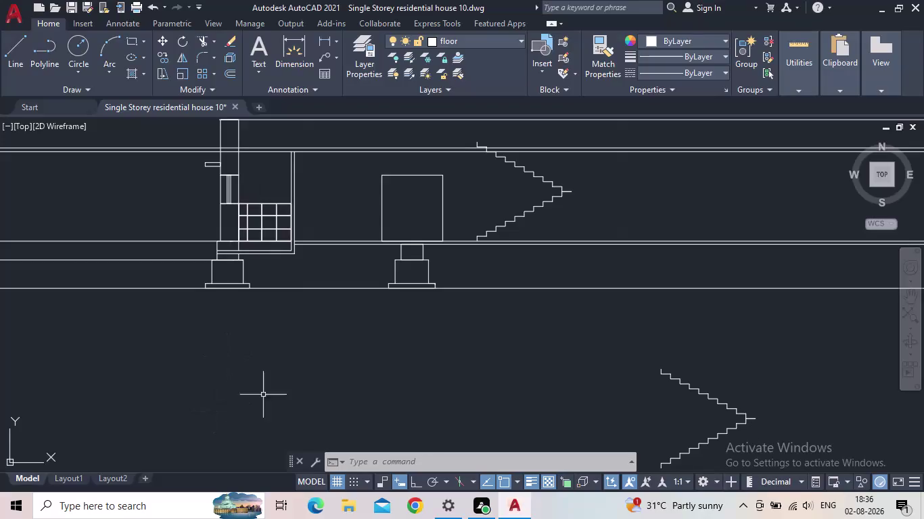
Zoom in on the middle footing, select its column sides, then clear the selection.
middle_drag(301, 376, 301, 434)
scroll(up, 3)
middle_drag(196, 241, 209, 270)
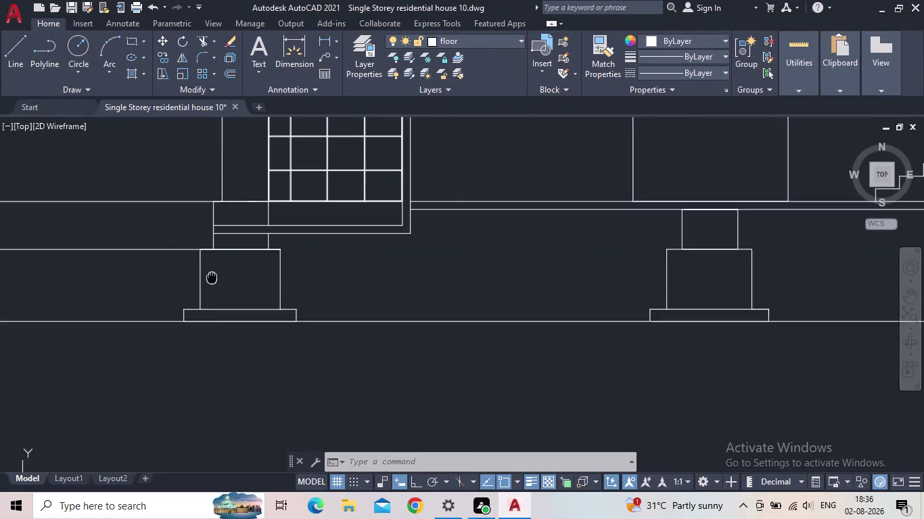
middle_drag(209, 270, 218, 294)
scroll(up, 3)
scroll(down, 3)
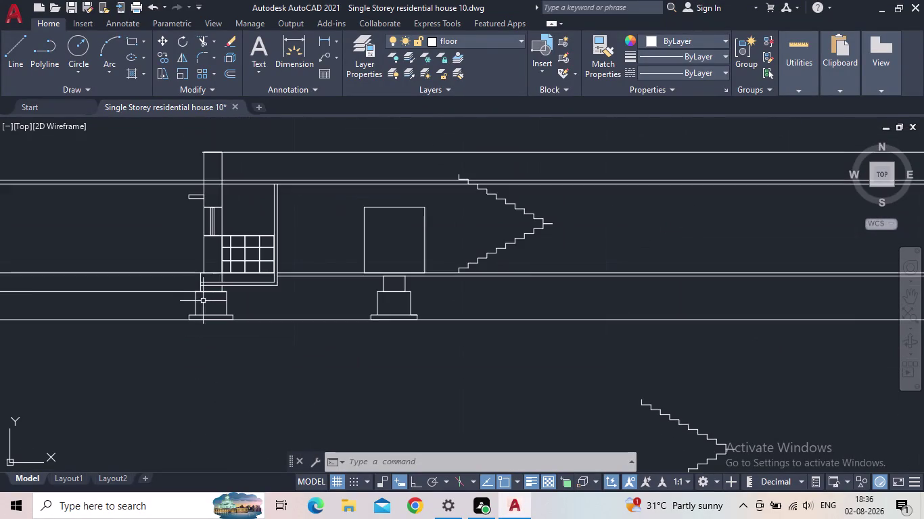
scroll(down, 3)
middle_drag(302, 332, 294, 347)
scroll(up, 3)
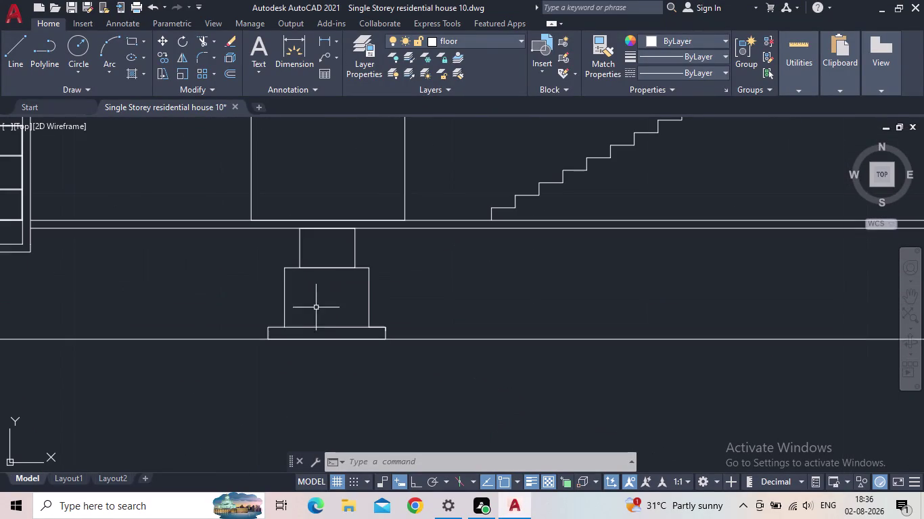
click(383, 300)
click(359, 300)
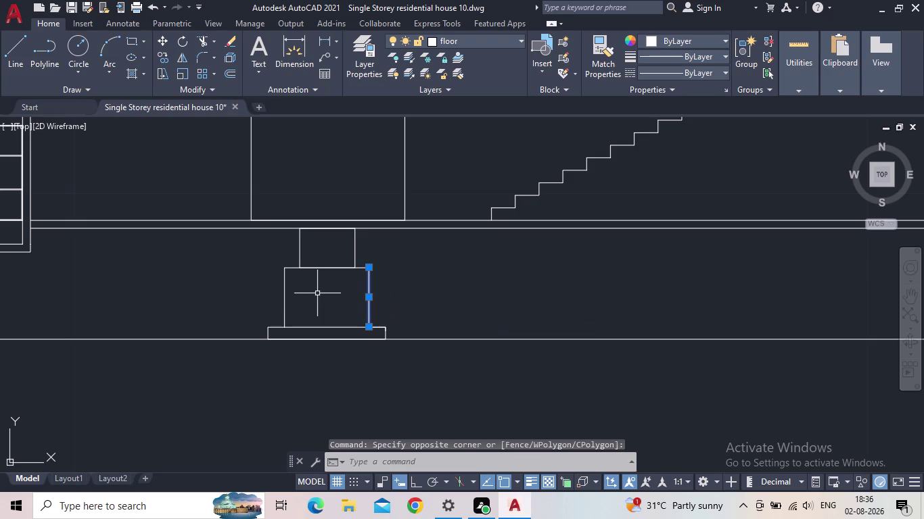
drag(293, 294, 286, 294)
click(263, 294)
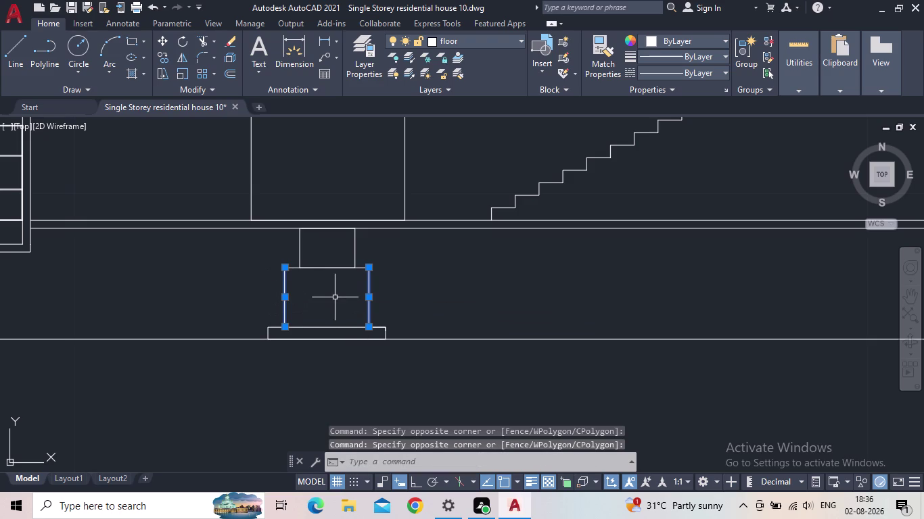
key(Escape)
Window-select the whole middle footing and start Scale (SC), then cancel without resizing.
scroll(up, 3)
click(387, 343)
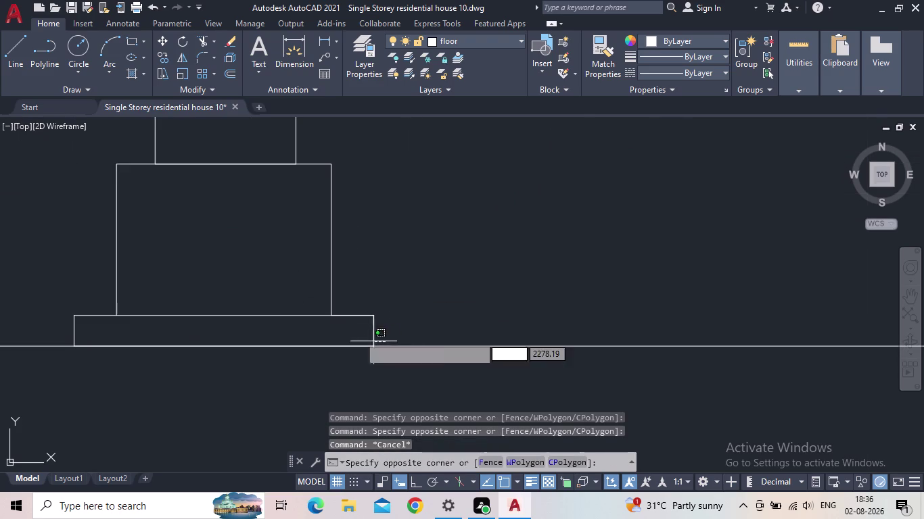
middle_drag(106, 202, 257, 286)
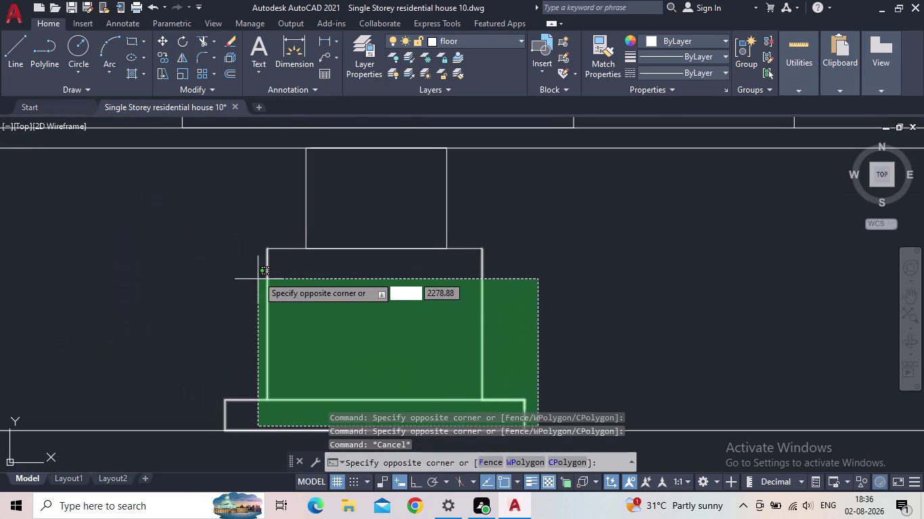
click(176, 192)
scroll(down, 3)
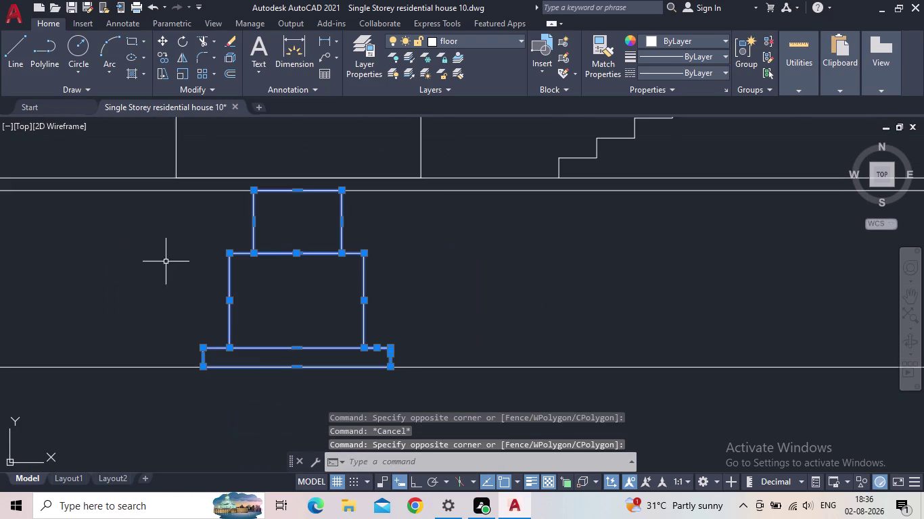
key(s)
key(c)
key(space)
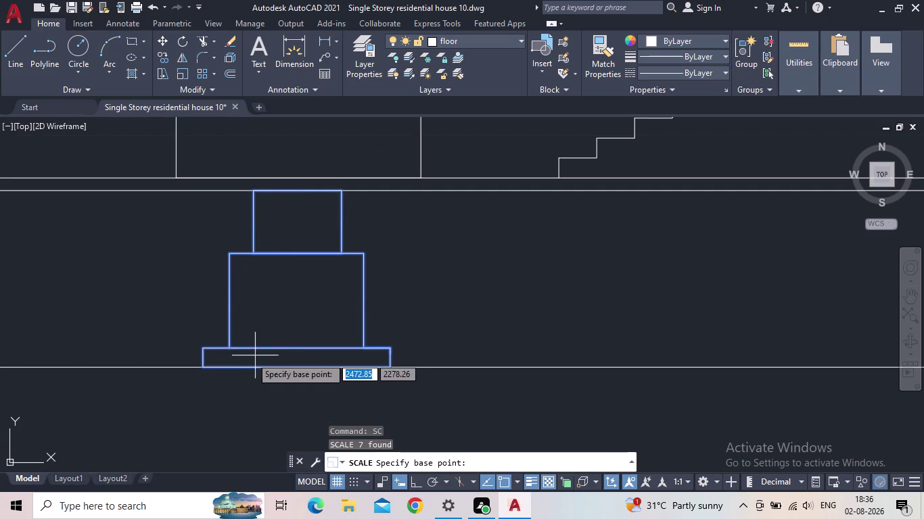
click(298, 368)
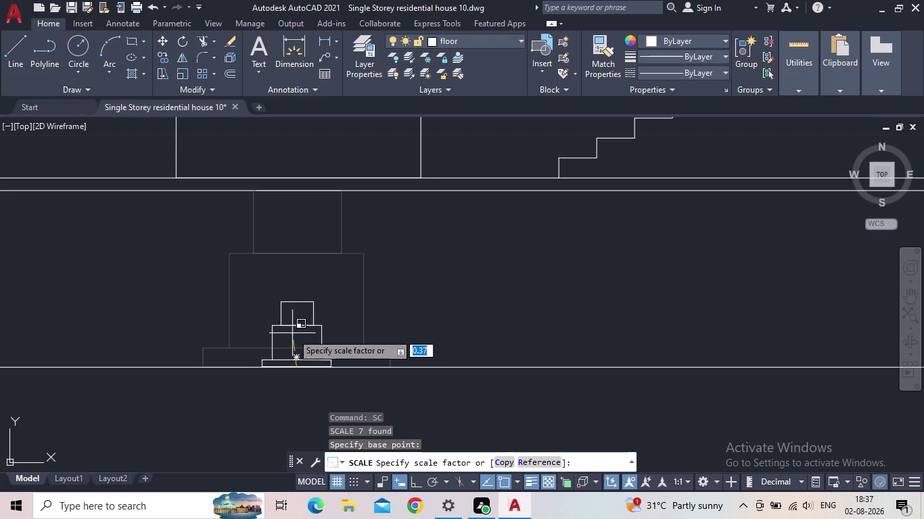
key(Escape)
Erase the neck piece above the middle footing.
scroll(down, 3)
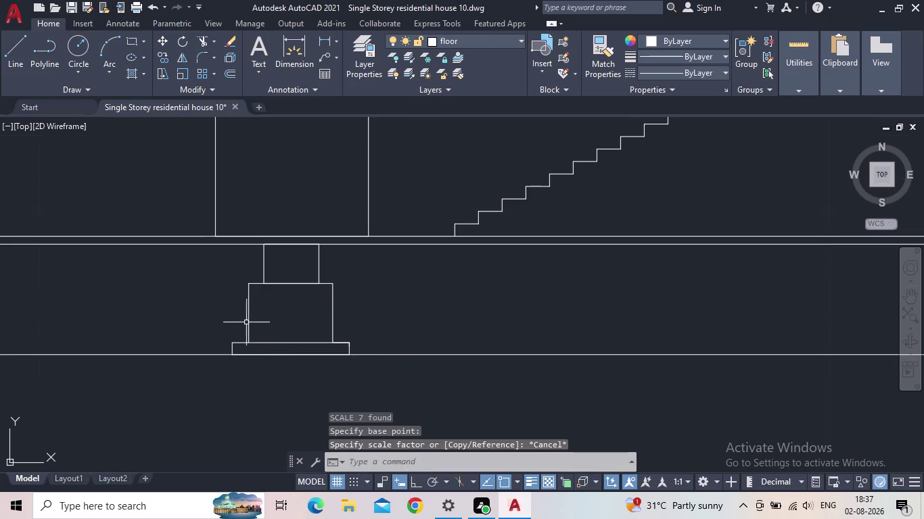
scroll(down, 3)
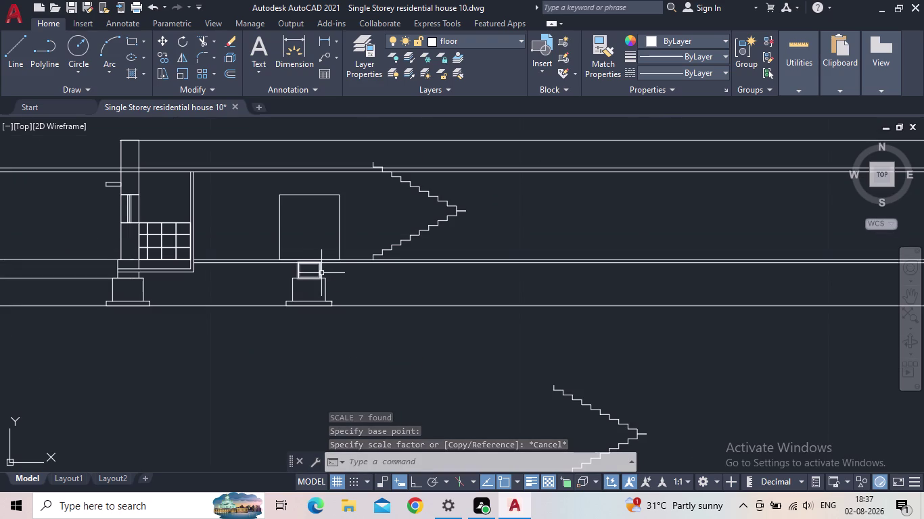
click(321, 273)
key(Delete)
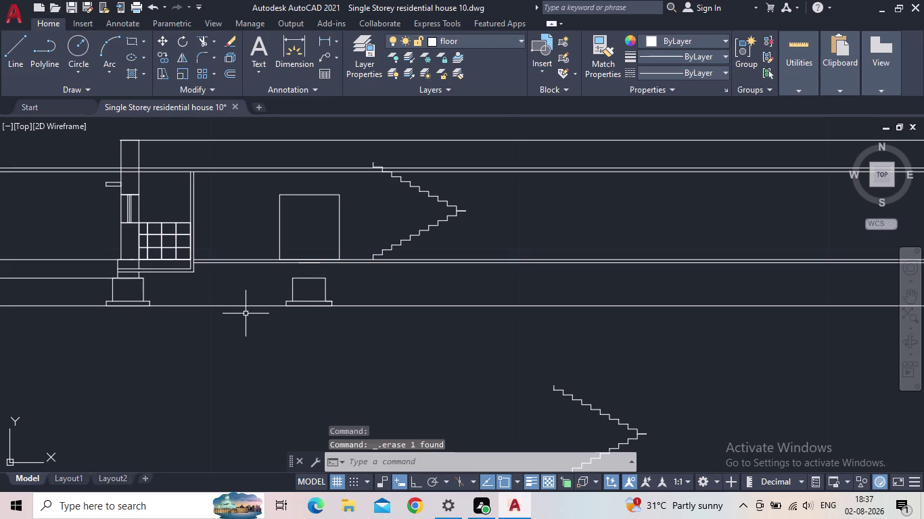
Erase the middle footing's column lines.
scroll(down, 3)
middle_drag(249, 318, 241, 324)
scroll(down, 3)
middle_drag(240, 326, 263, 326)
scroll(up, 3)
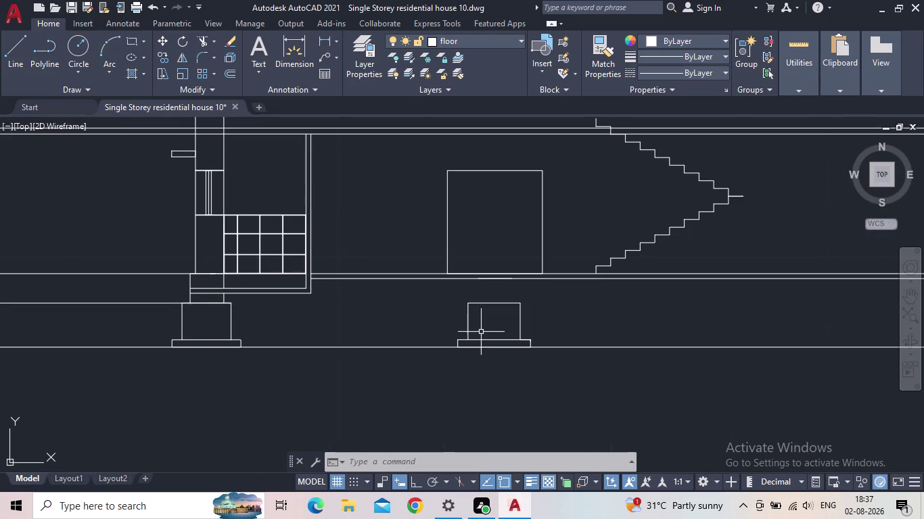
click(466, 324)
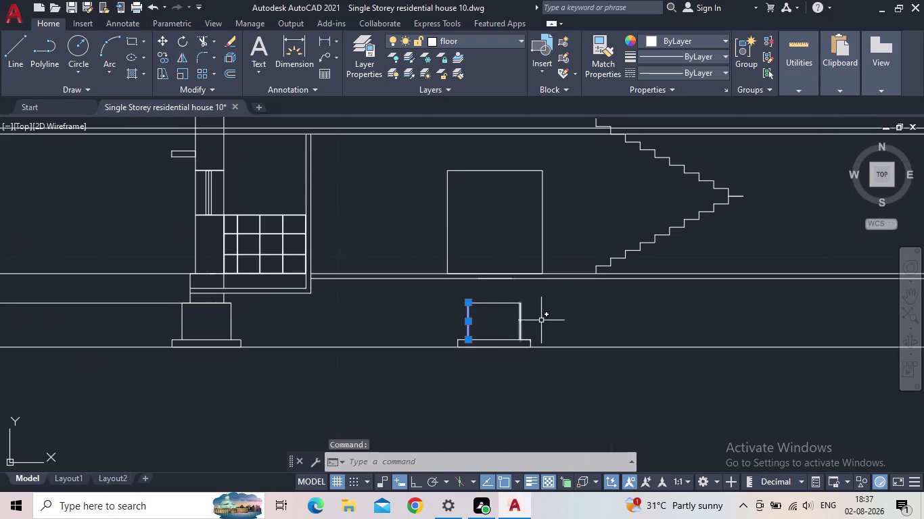
drag(541, 320, 519, 325)
click(456, 306)
drag(502, 324, 484, 310)
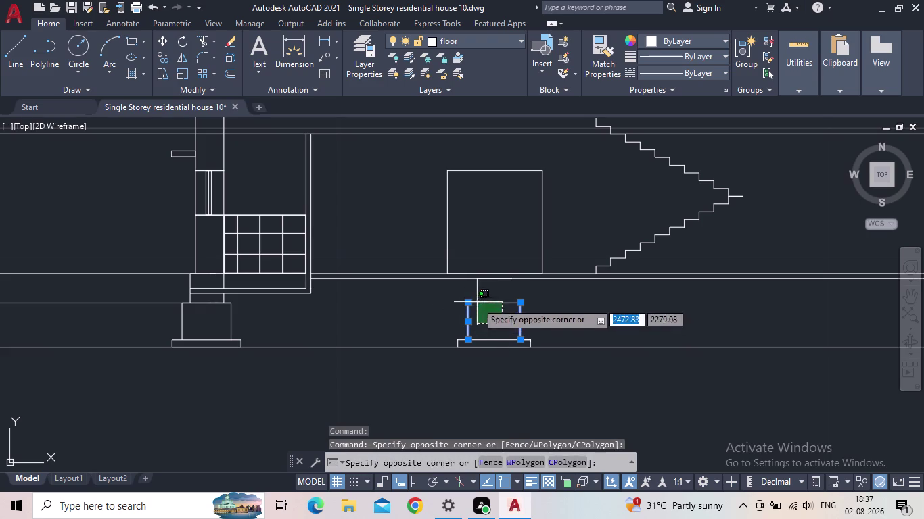
click(477, 303)
key(Delete)
Erase the leftover footing line and the base lines, leaving only the ground line.
scroll(up, 3)
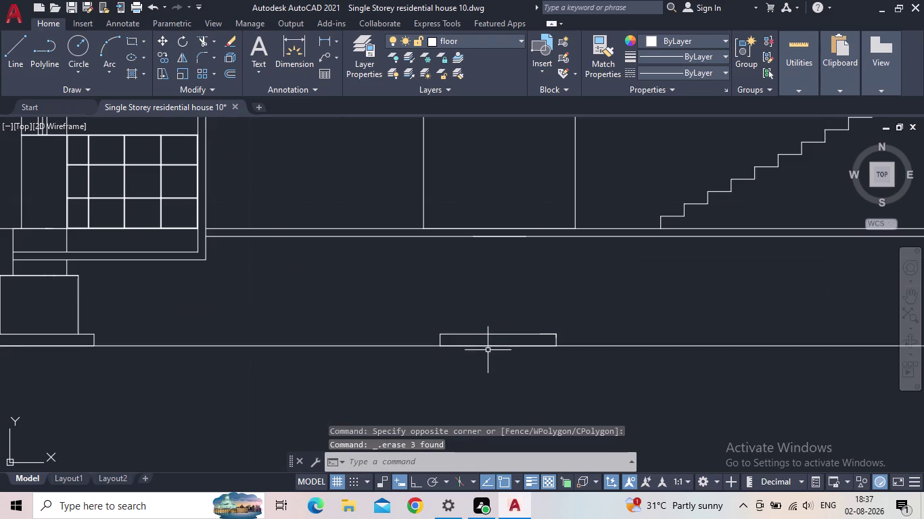
click(478, 336)
key(Delete)
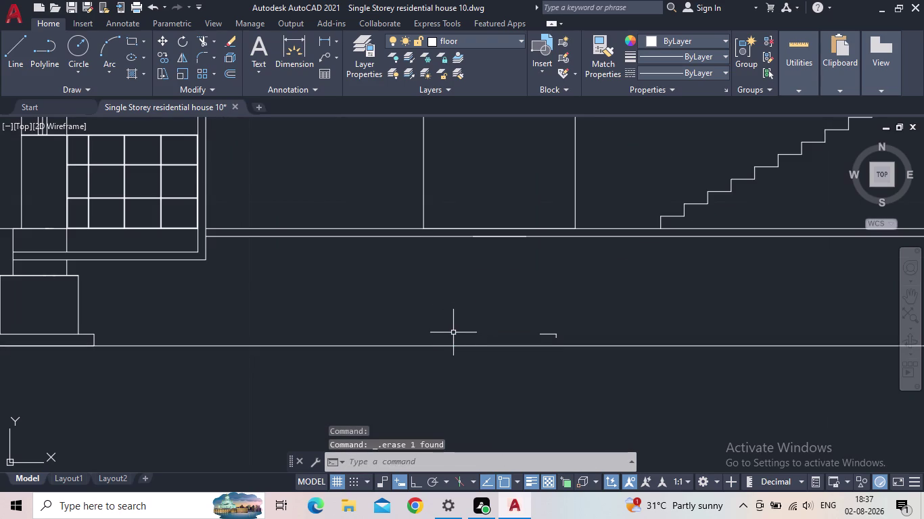
drag(555, 339, 545, 336)
click(529, 331)
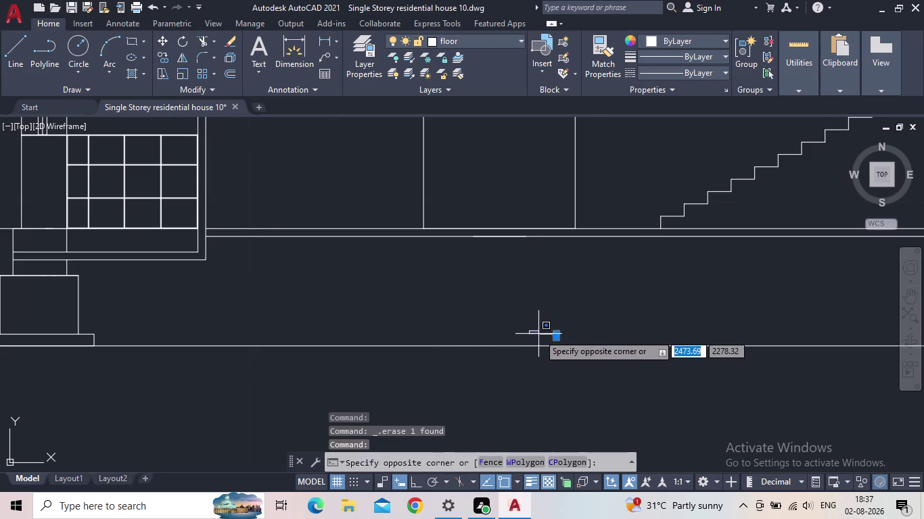
click(540, 337)
click(545, 336)
key(Delete)
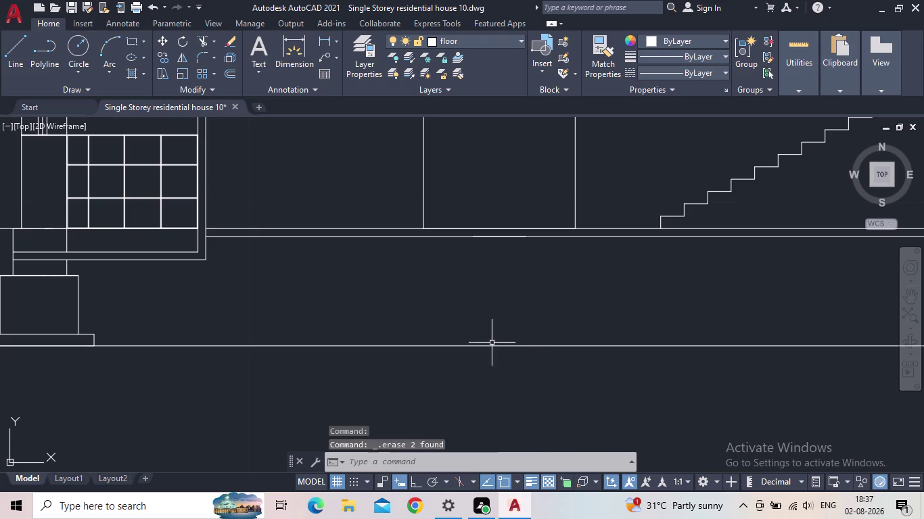
click(132, 40)
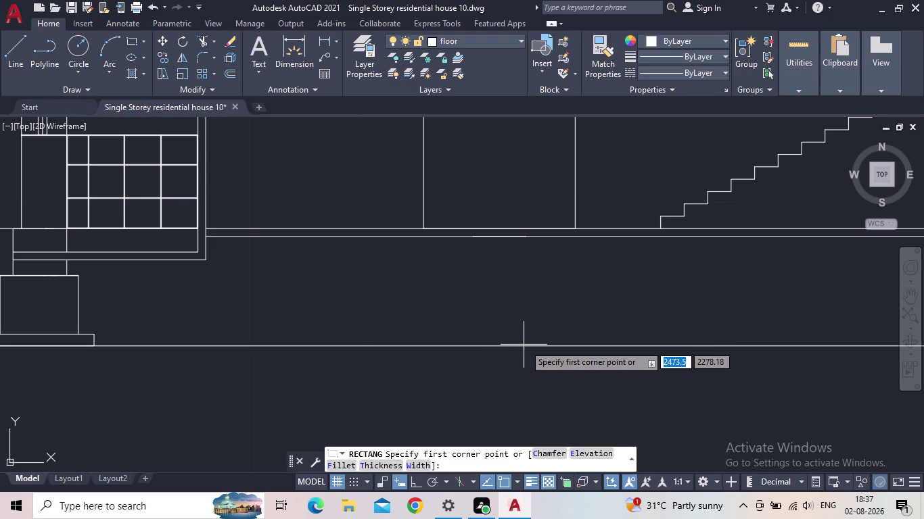
Draw a thin base rectangle below the landing block.
click(552, 348)
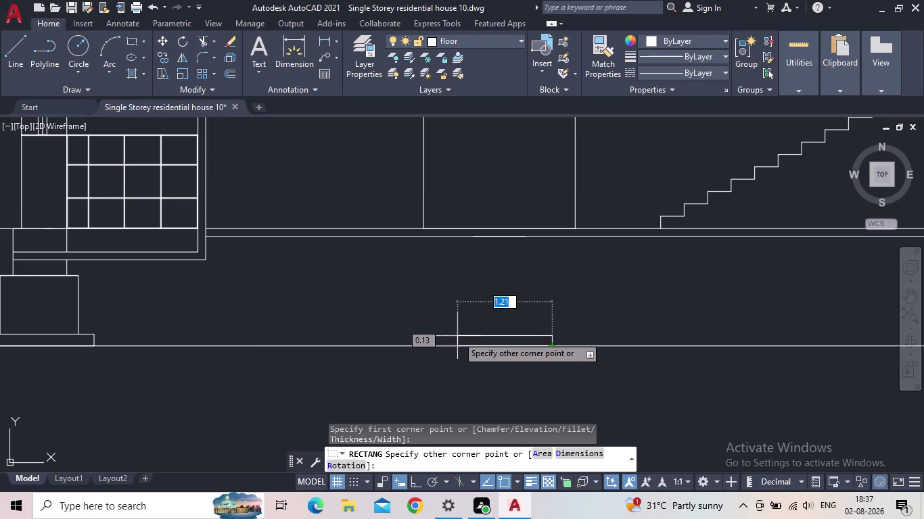
click(457, 334)
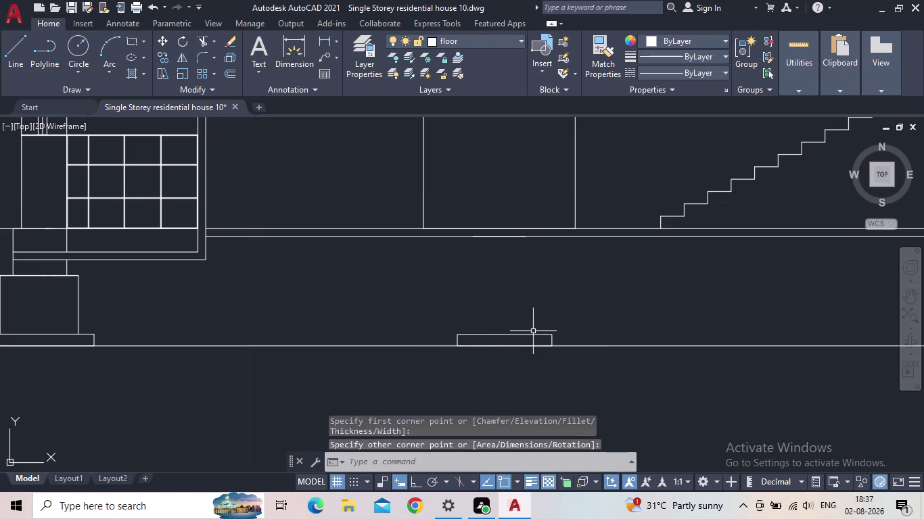
middle_drag(533, 331, 494, 346)
scroll(down, 3)
Abandon a line and draw a pedestal rectangle on the new base.
click(16, 50)
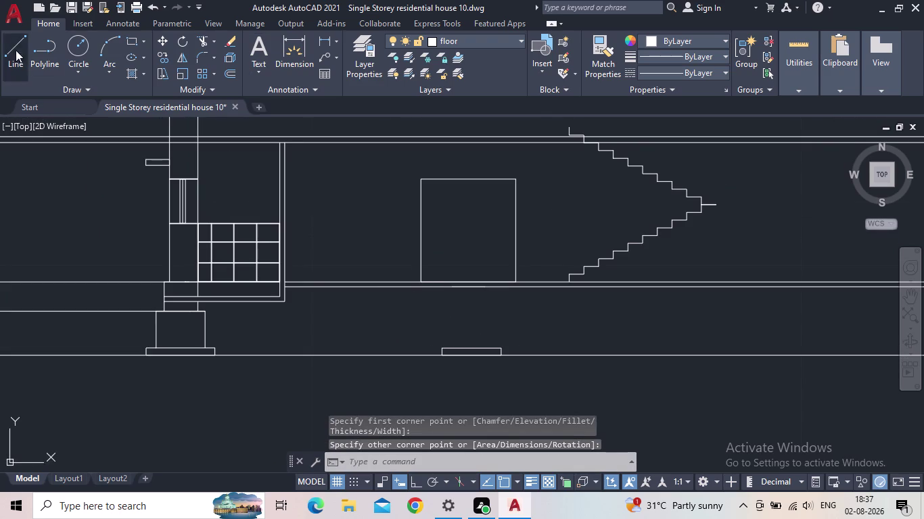
click(457, 349)
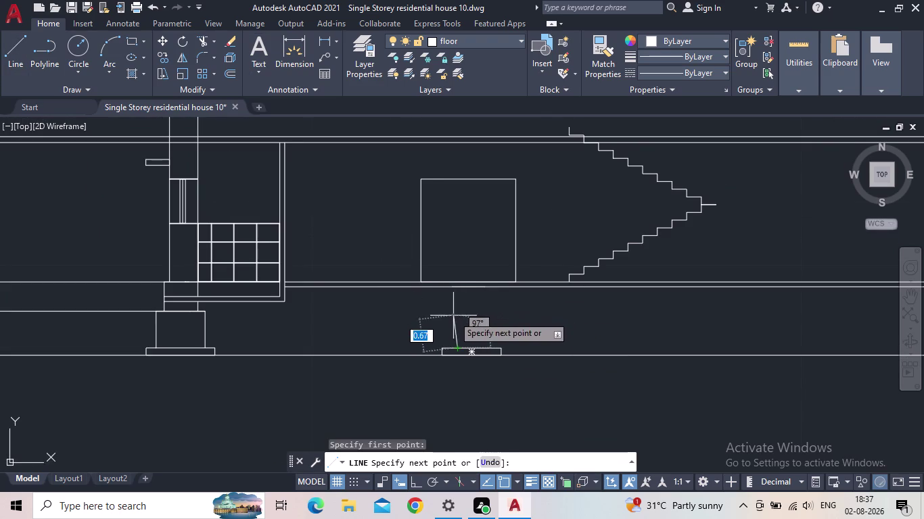
key(Escape)
click(127, 40)
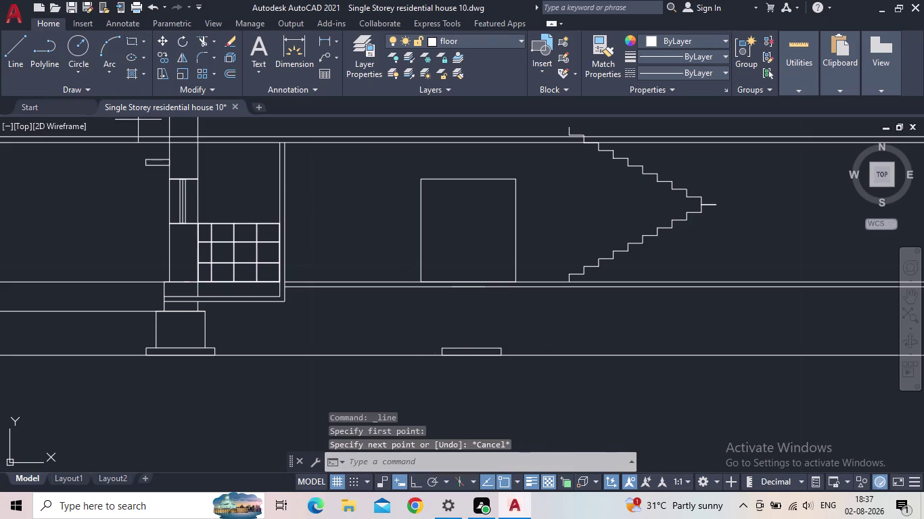
click(460, 350)
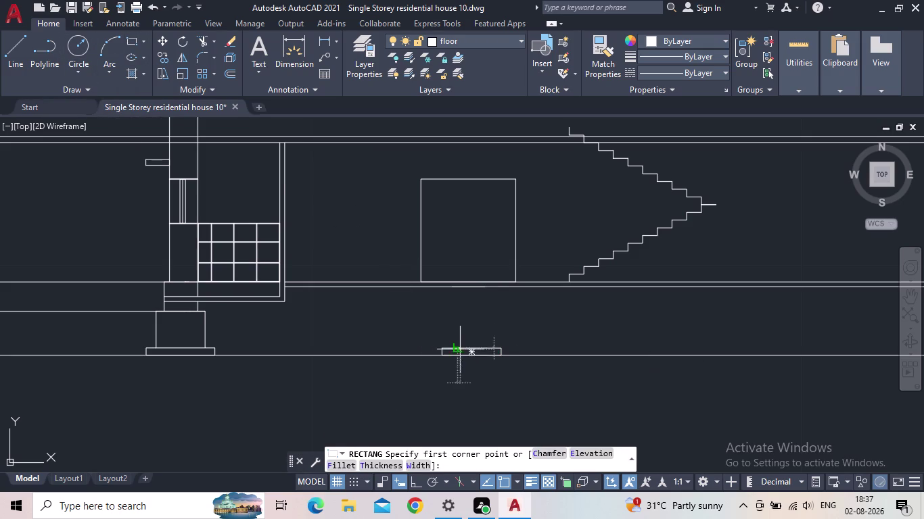
click(473, 304)
middle_drag(446, 323, 446, 332)
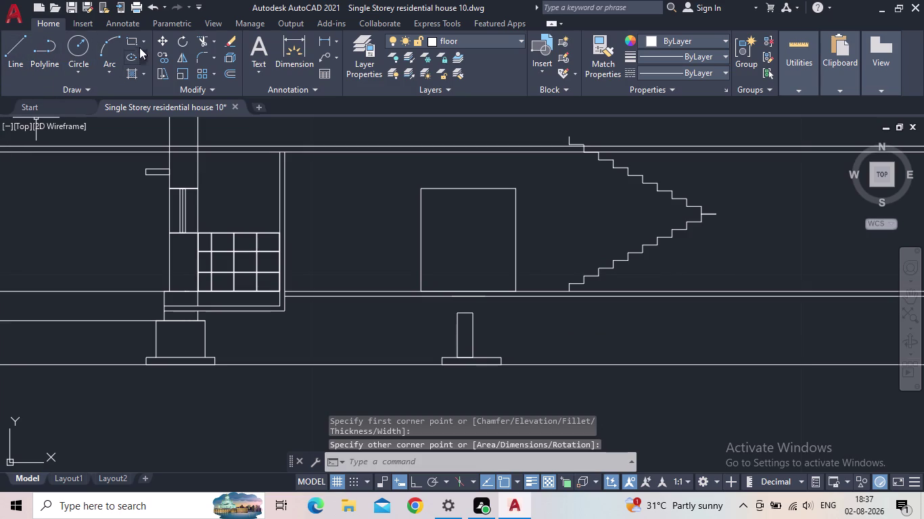
Draw a neck rectangle joining the pedestal to the slab line above.
click(128, 41)
scroll(up, 3)
scroll(up, 3)
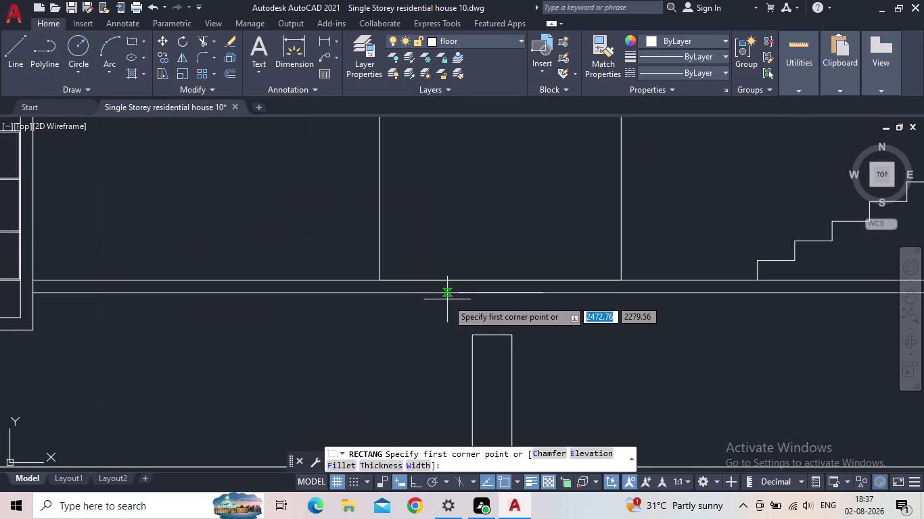
click(499, 336)
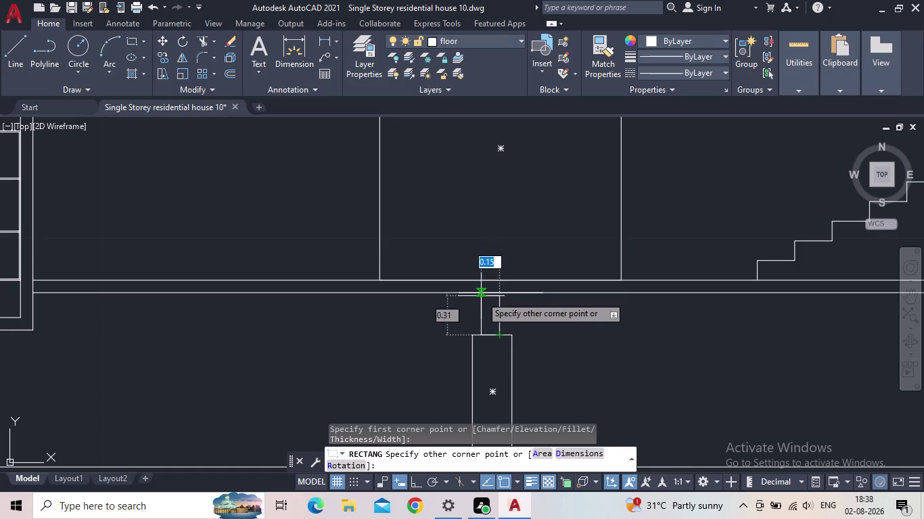
click(480, 296)
Inspect the new post below the landing and begin window-selecting it.
scroll(down, 3)
middle_drag(549, 362, 506, 350)
scroll(down, 3)
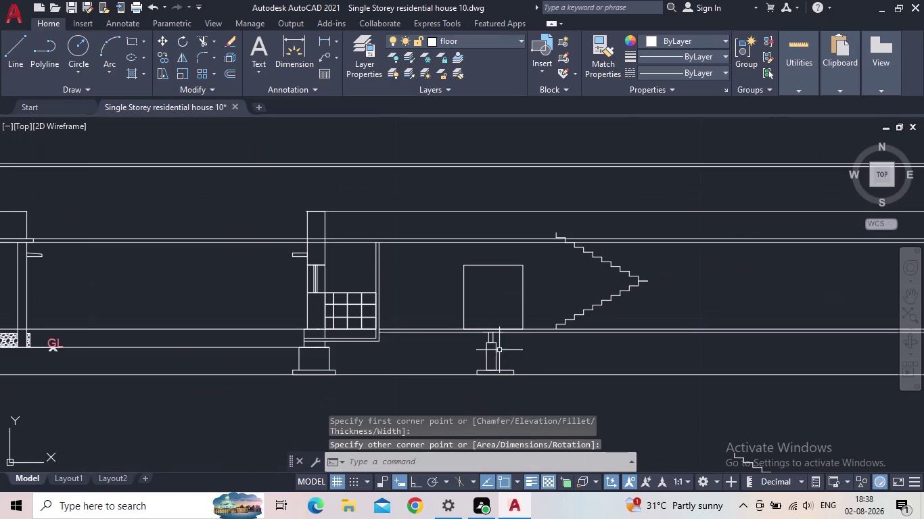
scroll(up, 3)
middle_drag(533, 410, 370, 319)
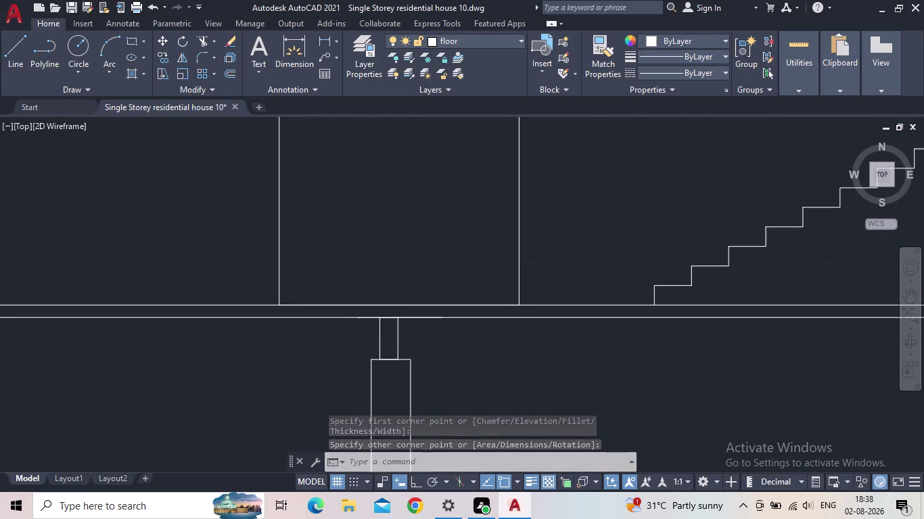
scroll(down, 3)
middle_drag(440, 374, 415, 351)
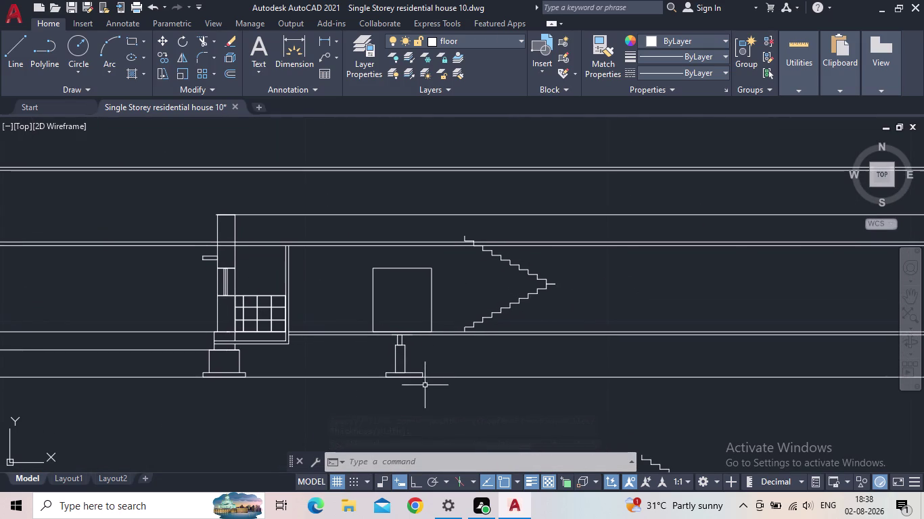
drag(418, 372, 402, 361)
drag(415, 364, 405, 359)
Delete the post and footing under the landing, then pan toward the staircase.
click(377, 338)
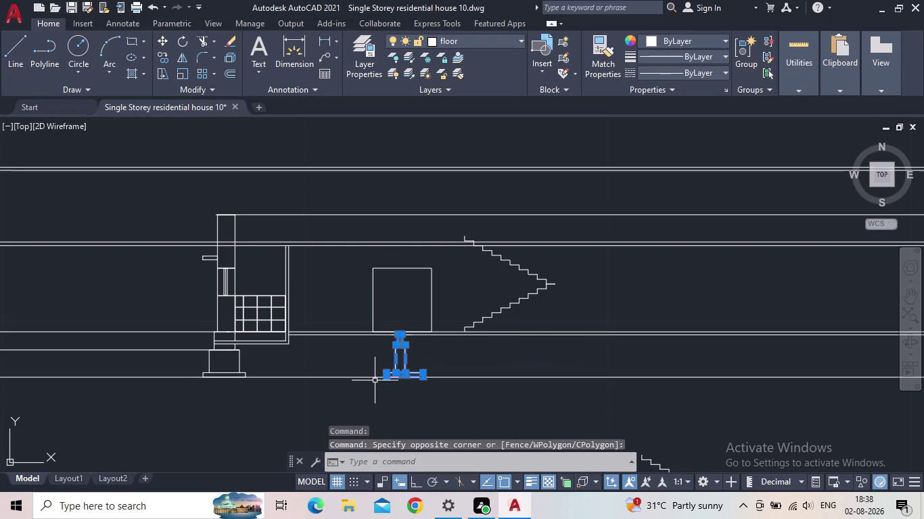
key(Delete)
scroll(down, 3)
middle_drag(369, 376, 266, 361)
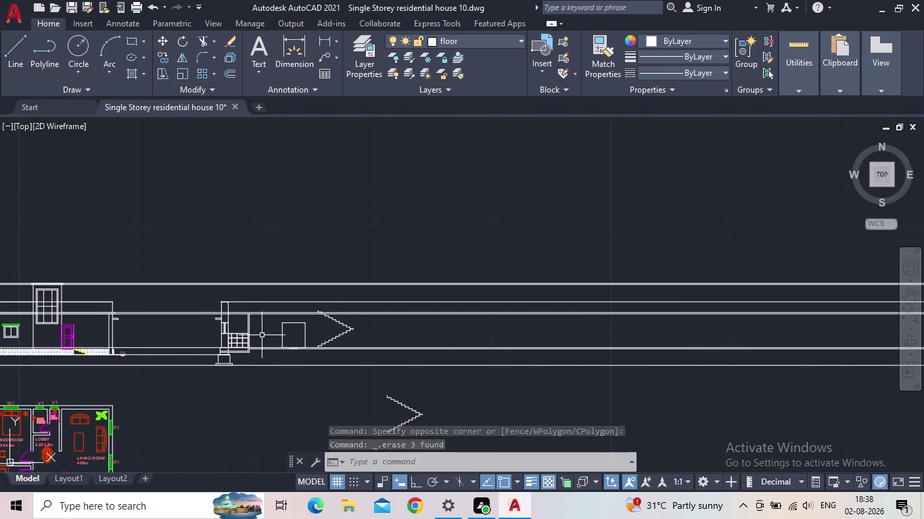
middle_drag(306, 380, 348, 392)
scroll(up, 3)
scroll(up, 3)
middle_click(359, 342)
scroll(up, 3)
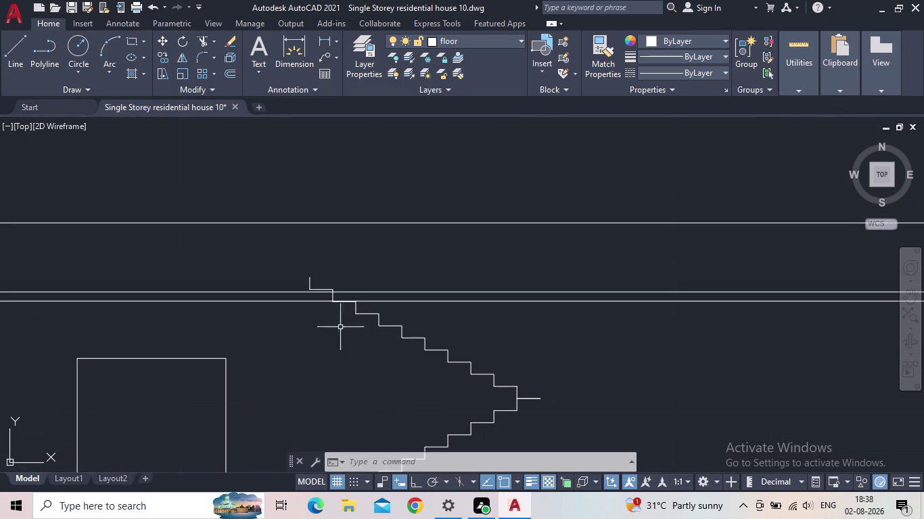
scroll(up, 3)
Select the short line at the foot of the stair flight.
click(551, 418)
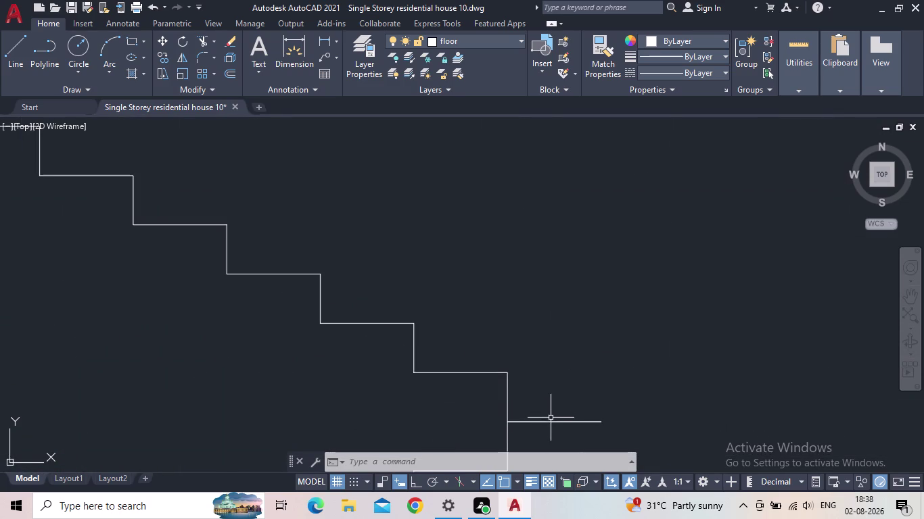
click(555, 428)
click(544, 423)
drag(536, 417, 521, 405)
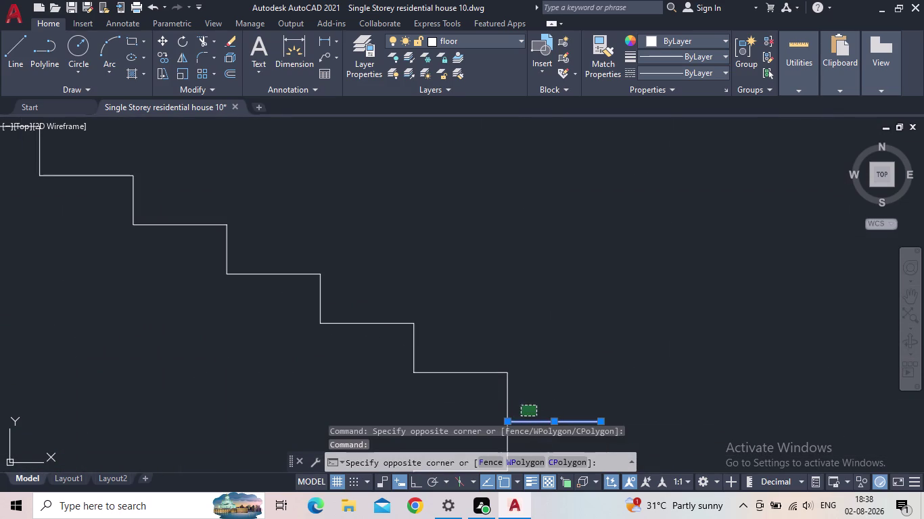
middle_drag(293, 332, 487, 382)
Add the upper flight's step lines and top tread line to the selection.
scroll(down, 3)
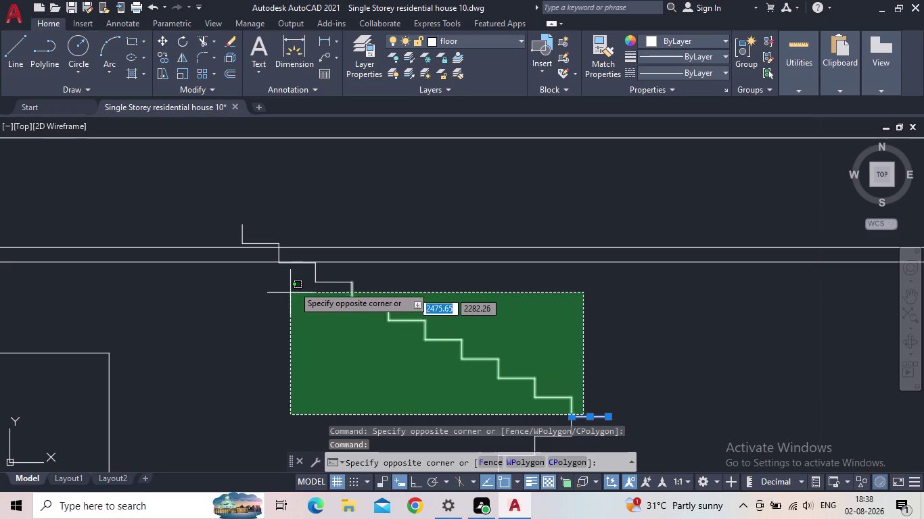
click(298, 279)
scroll(up, 3)
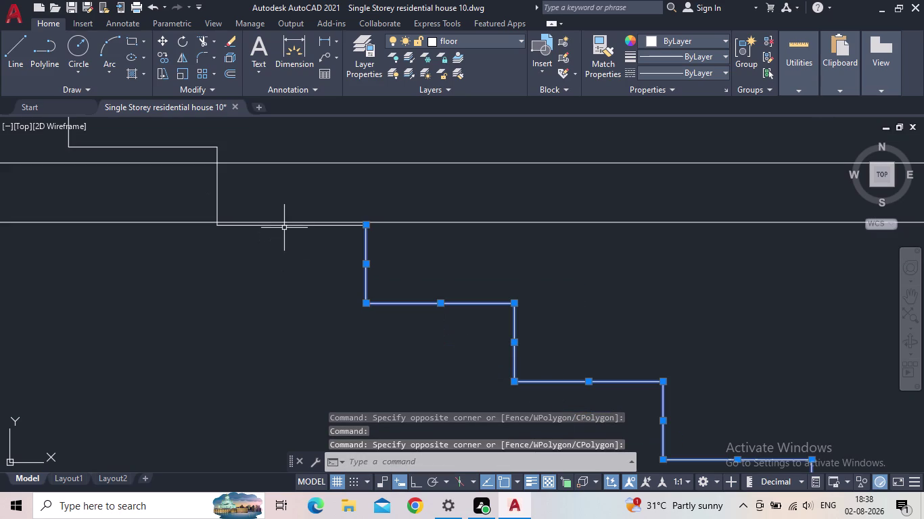
click(284, 226)
click(215, 208)
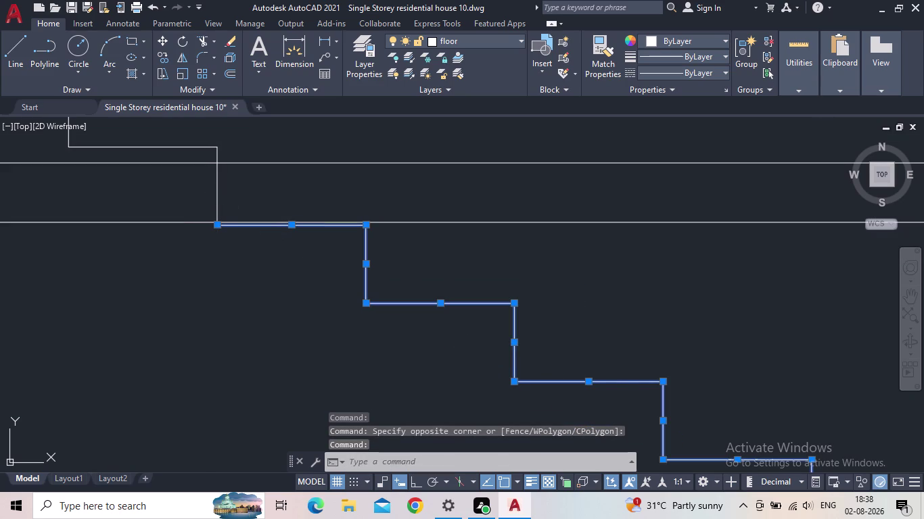
middle_drag(149, 190, 242, 302)
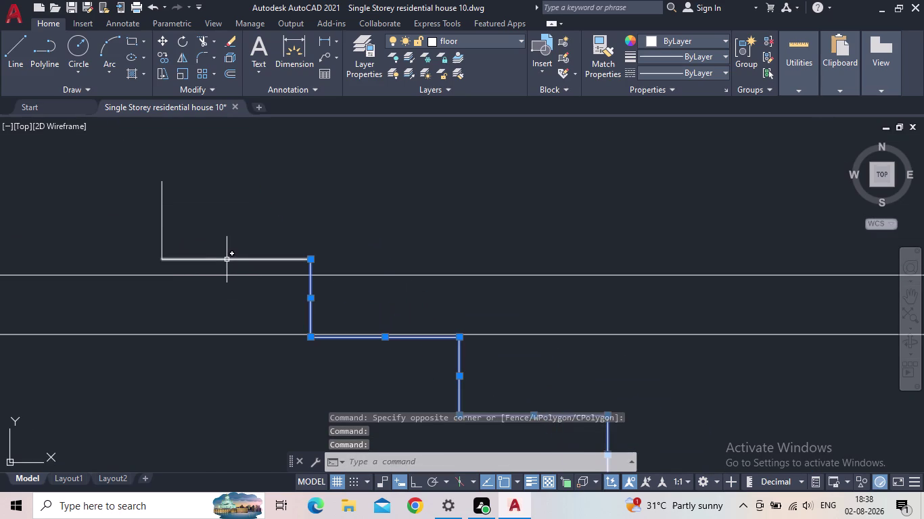
Add the topmost tread and riser, then start Move from the top step corner.
click(227, 259)
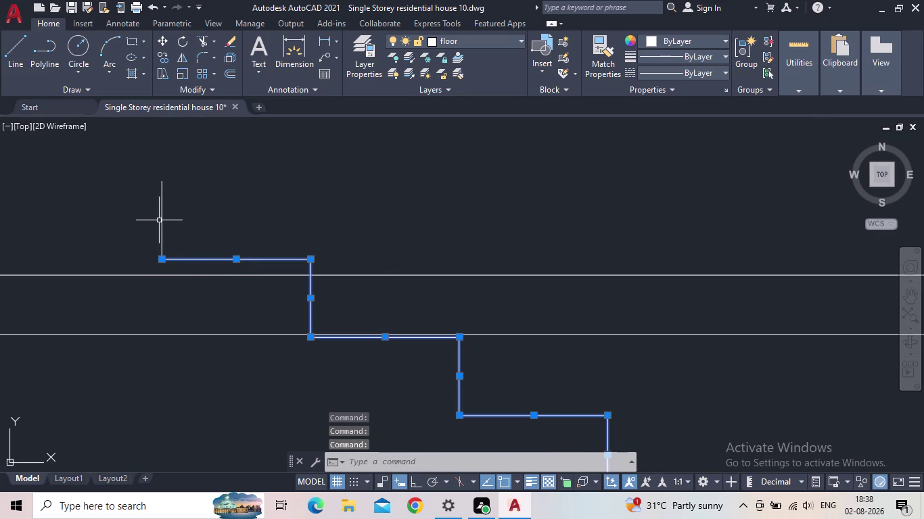
click(159, 220)
click(162, 220)
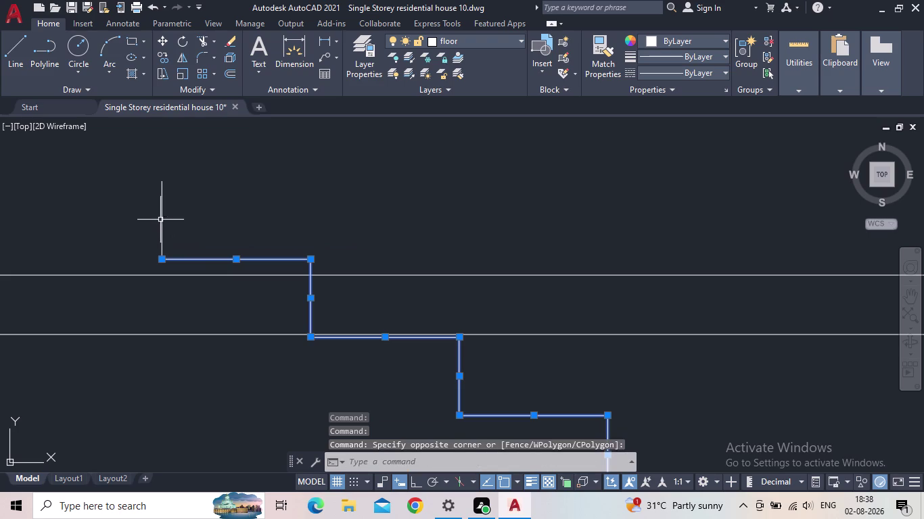
click(162, 219)
scroll(down, 3)
middle_drag(309, 251, 328, 251)
scroll(down, 3)
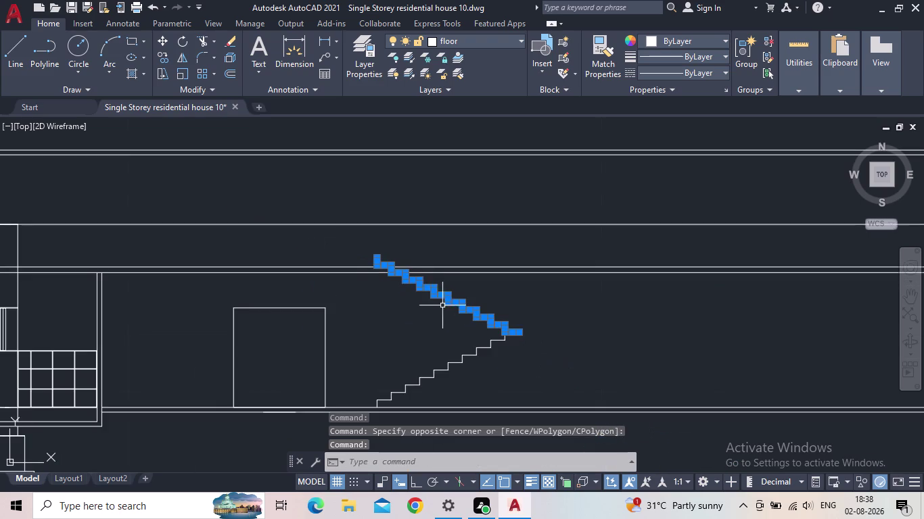
middle_drag(442, 306, 394, 311)
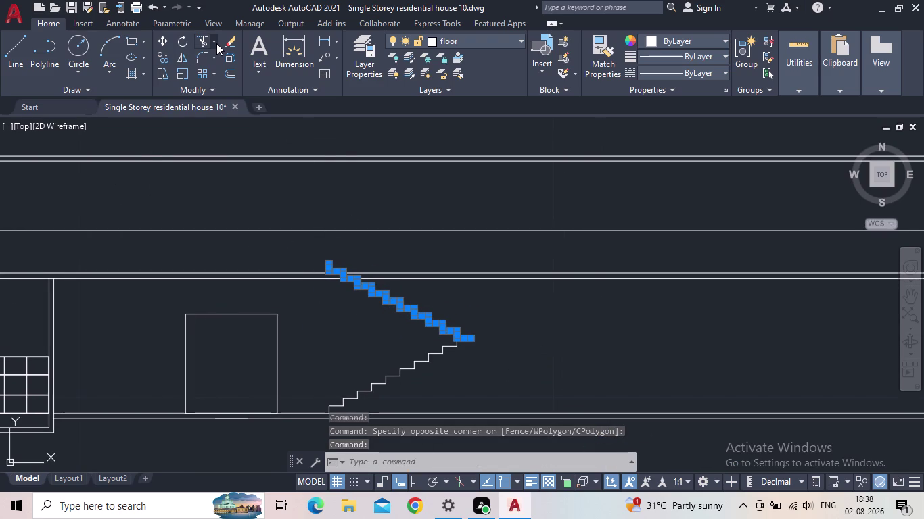
click(164, 41)
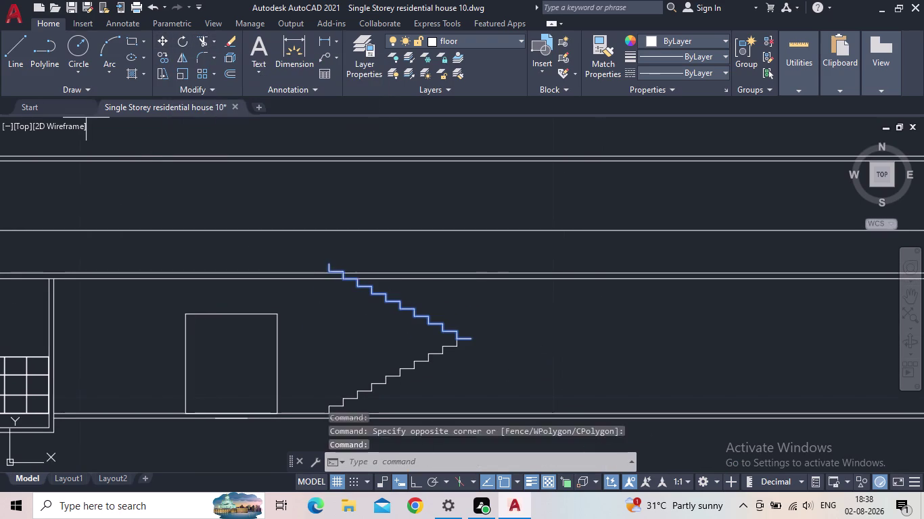
click(325, 264)
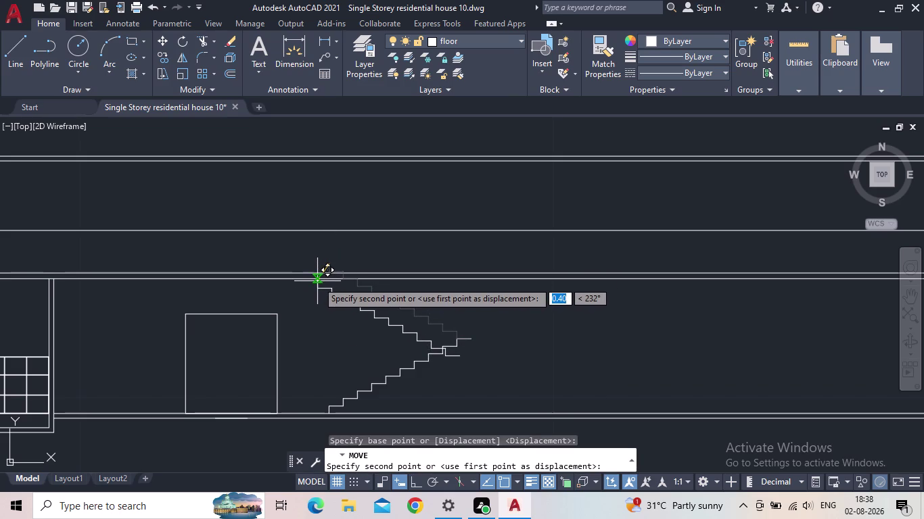
Drop the upper flight just below the floor slab line to complete the move.
scroll(up, 3)
scroll(up, 3)
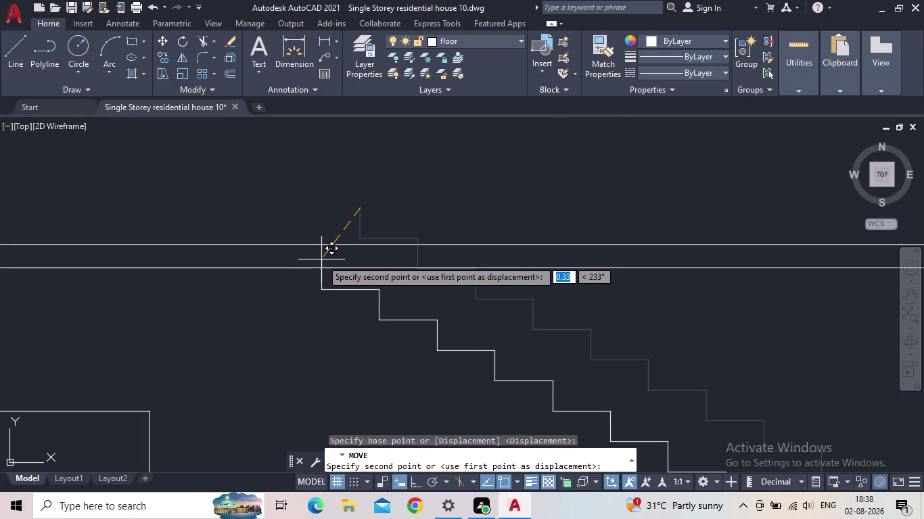
scroll(down, 3)
middle_click(327, 287)
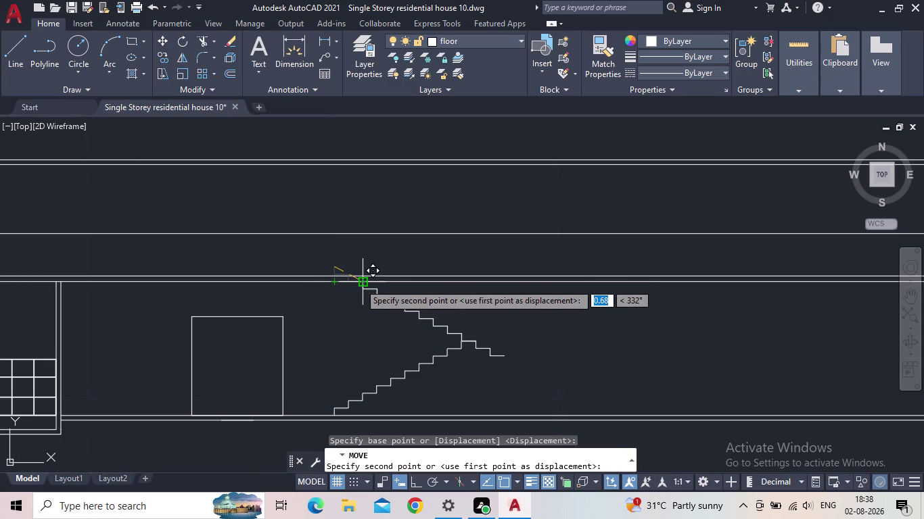
scroll(up, 3)
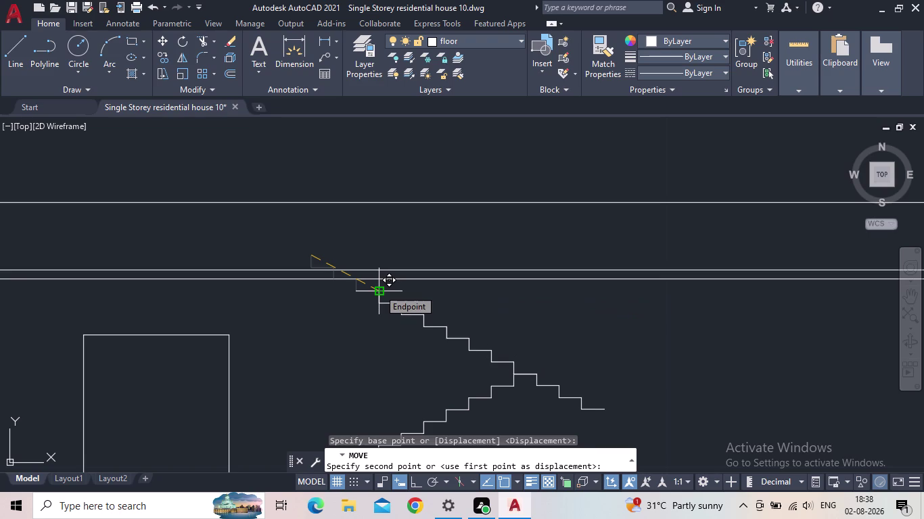
scroll(up, 3)
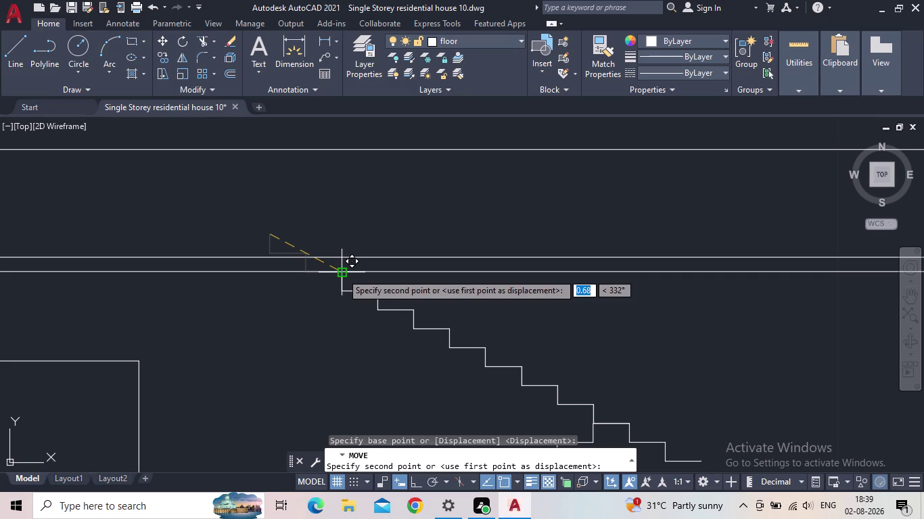
click(341, 273)
scroll(down, 3)
middle_drag(533, 324, 481, 308)
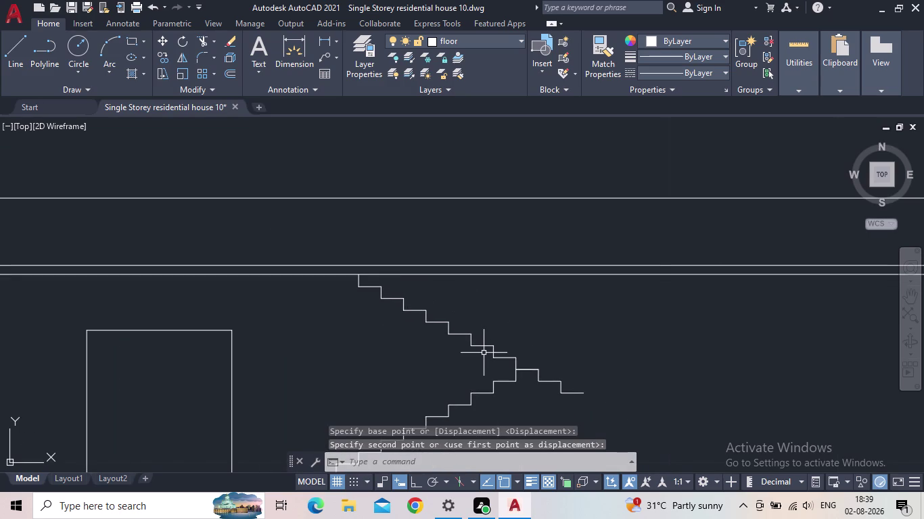
Trim (TR) the stray tread end overhanging the landing where the flights meet.
key(t)
key(r)
key(space)
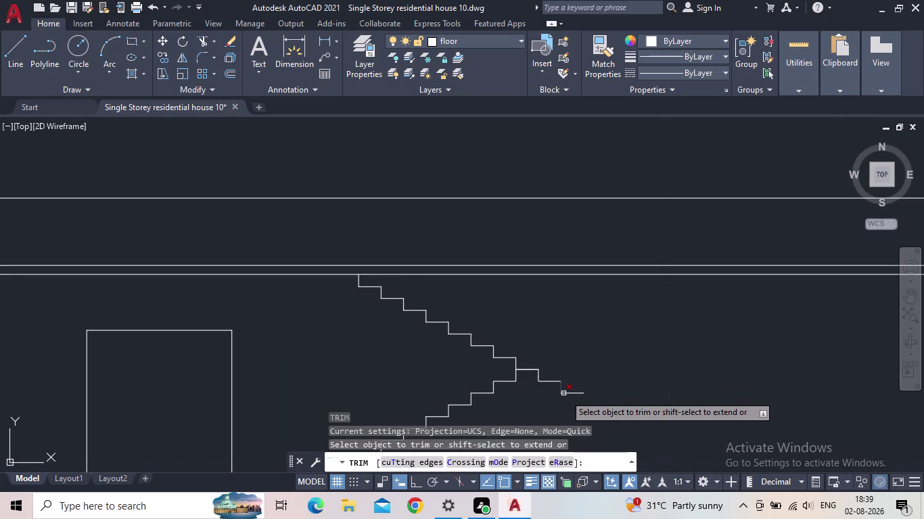
drag(577, 408, 562, 401)
click(532, 368)
scroll(down, 3)
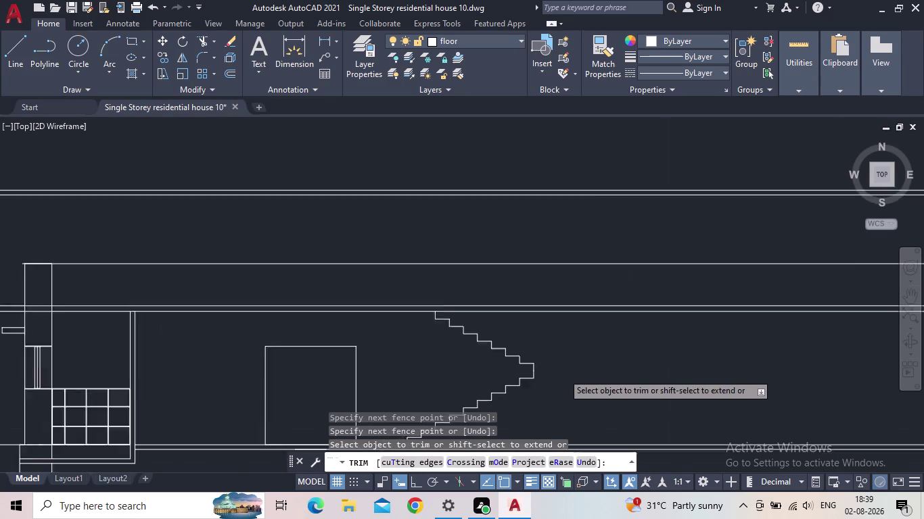
middle_click(566, 373)
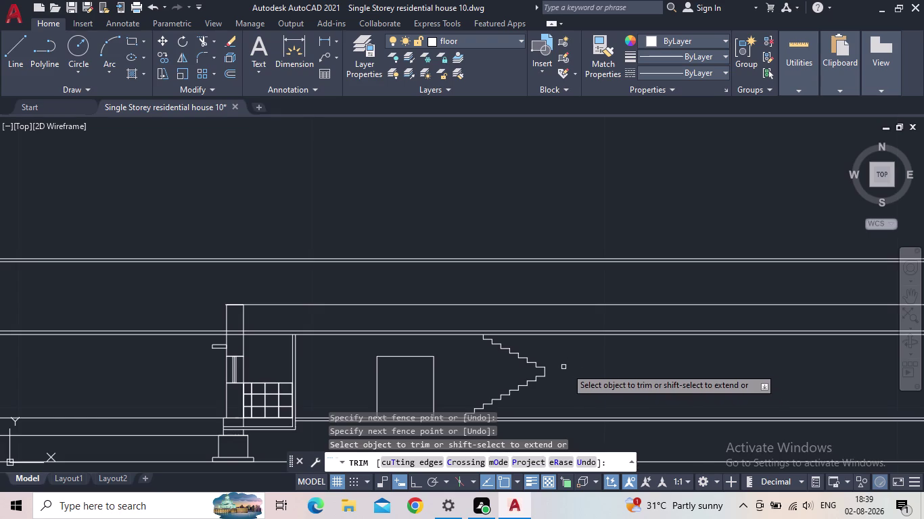
scroll(up, 3)
middle_drag(543, 378, 568, 356)
scroll(up, 3)
middle_drag(515, 367, 518, 365)
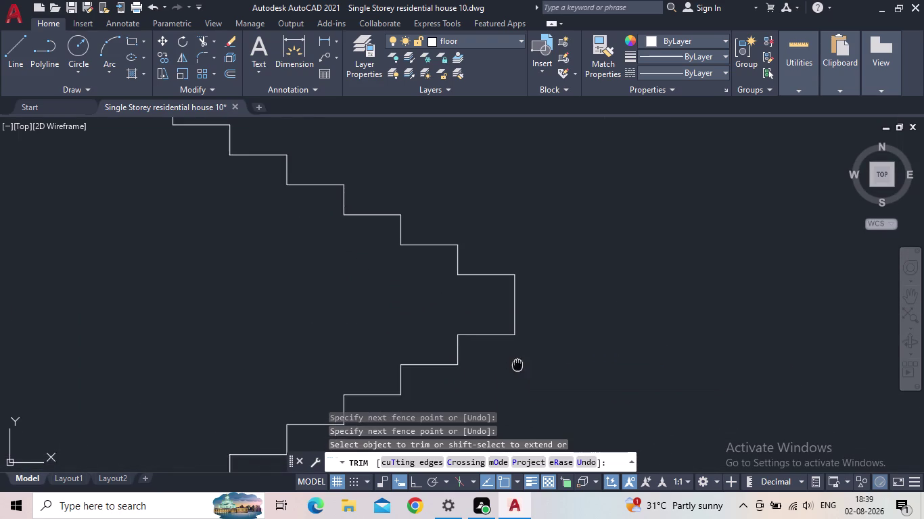
middle_drag(518, 365, 605, 314)
scroll(down, 3)
scroll(down, 3)
key(Escape)
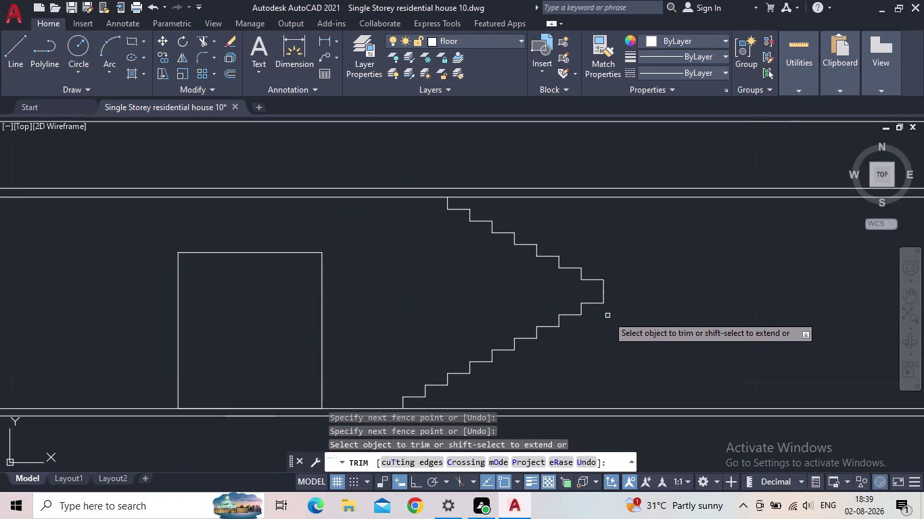
scroll(down, 3)
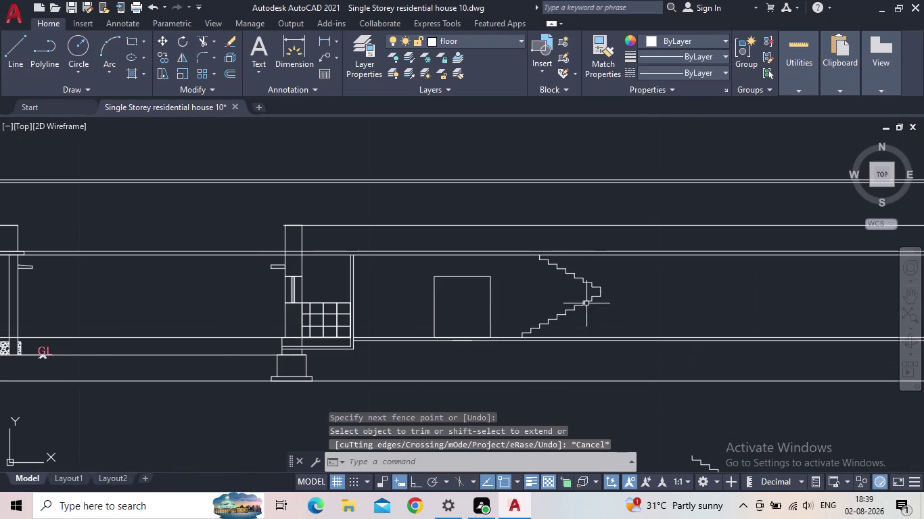
middle_drag(591, 305, 614, 268)
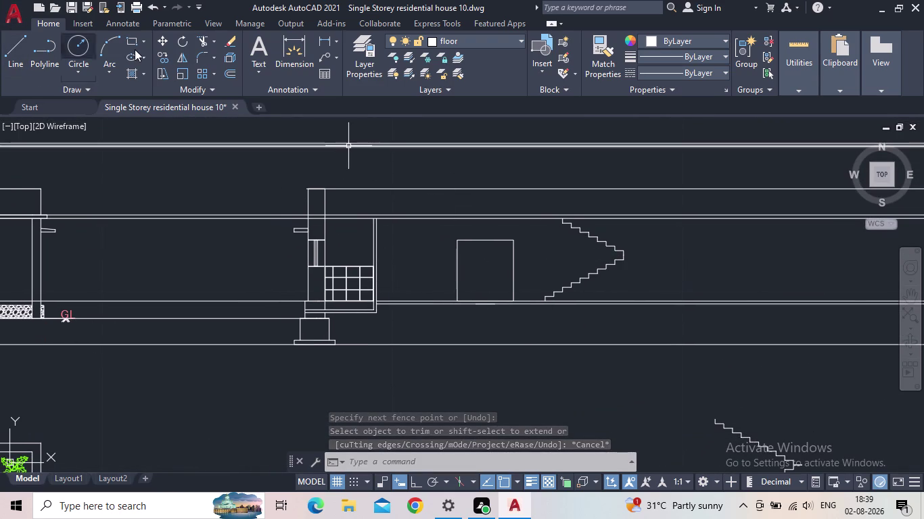
Draw the thin footing rectangle below the landing.
click(131, 42)
middle_drag(420, 341, 419, 340)
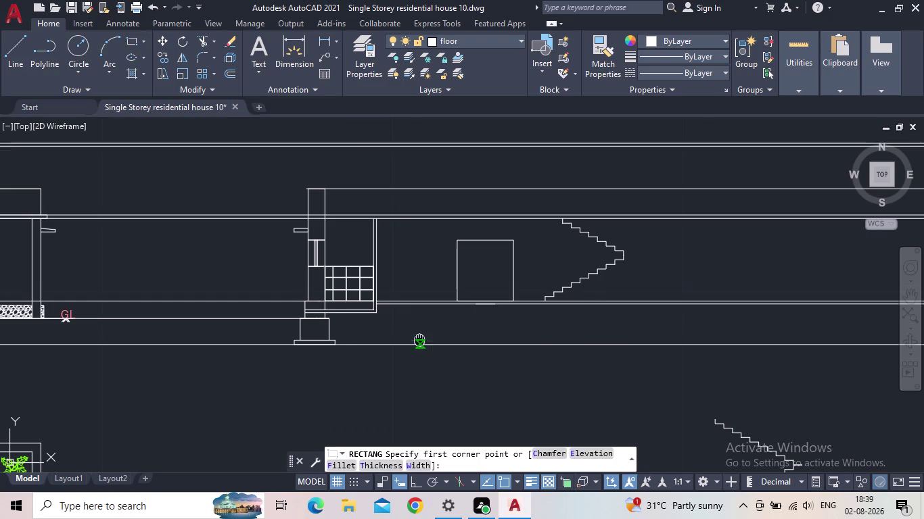
middle_drag(420, 340, 395, 275)
click(453, 318)
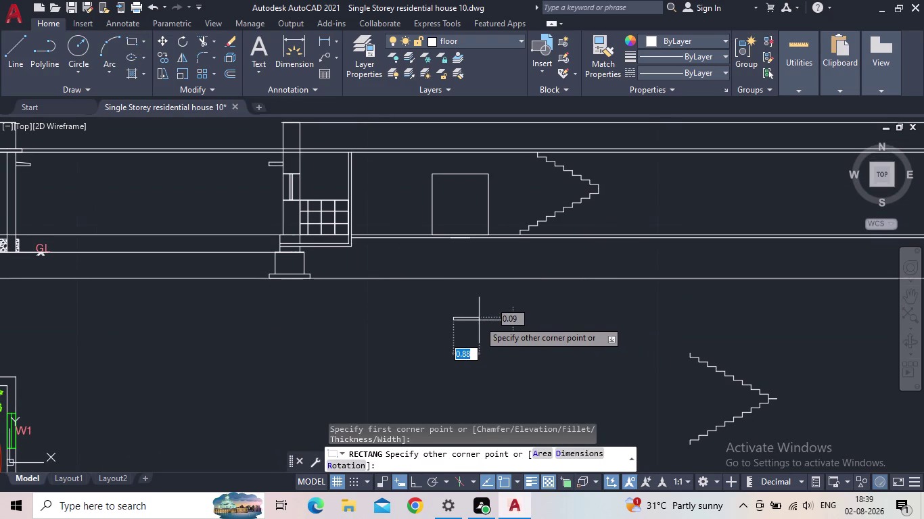
click(482, 322)
middle_drag(459, 302, 458, 312)
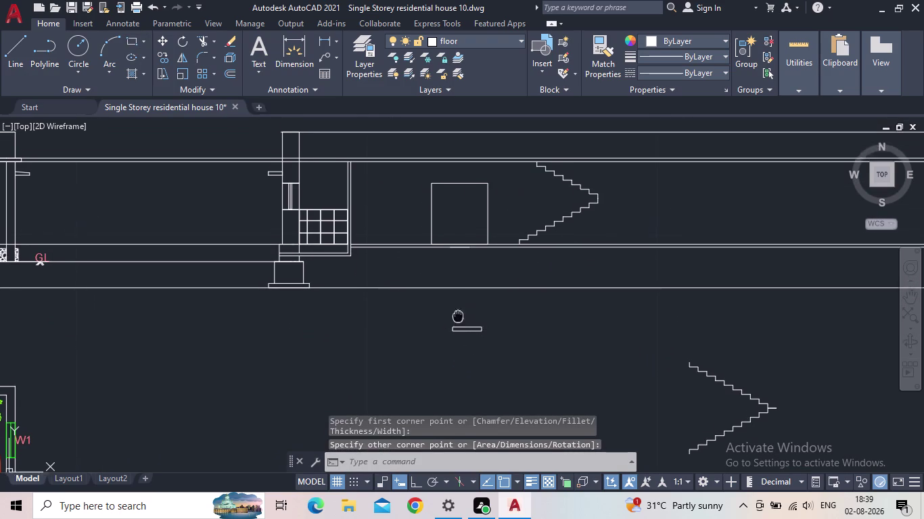
middle_drag(459, 312, 457, 322)
Draw a taller pier rectangle standing on top of the footing.
click(132, 41)
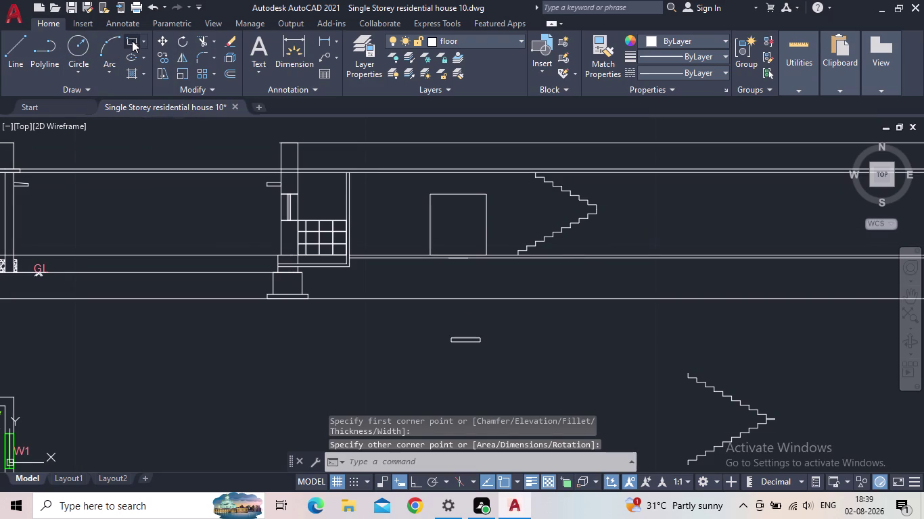
scroll(up, 3)
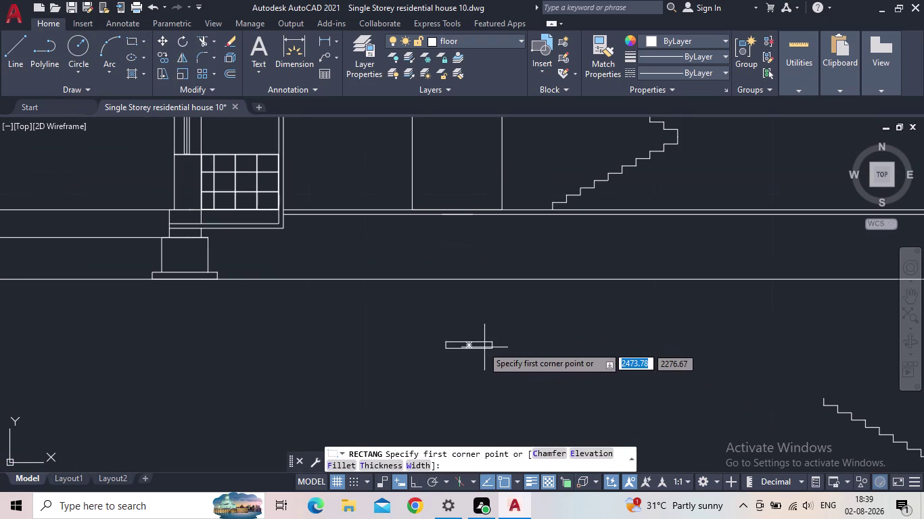
click(478, 342)
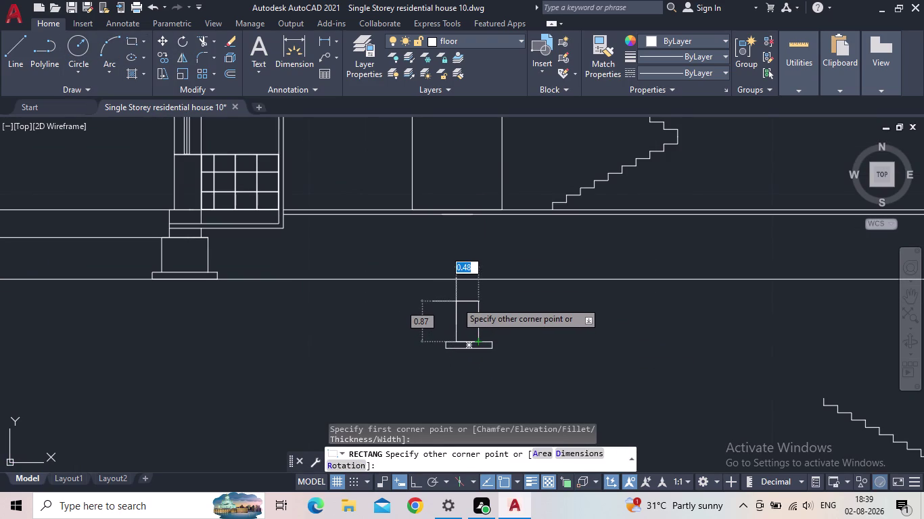
click(456, 302)
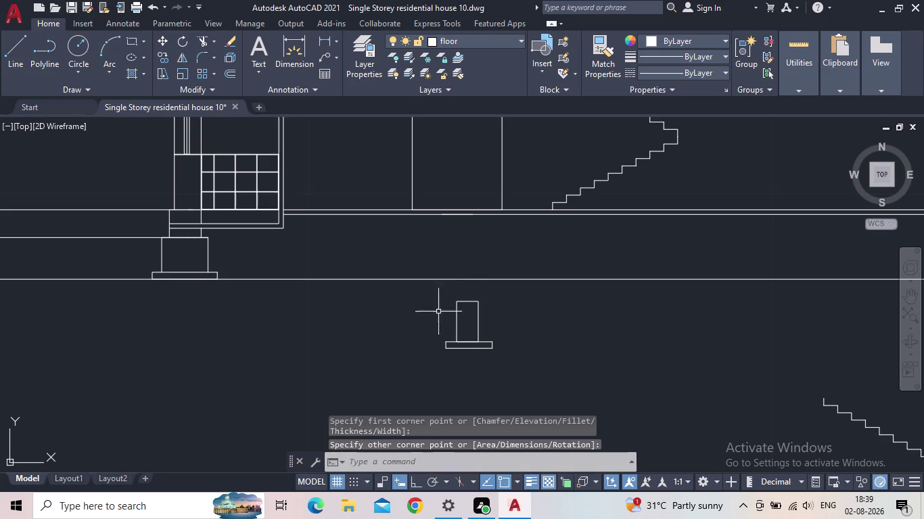
middle_drag(488, 332, 472, 355)
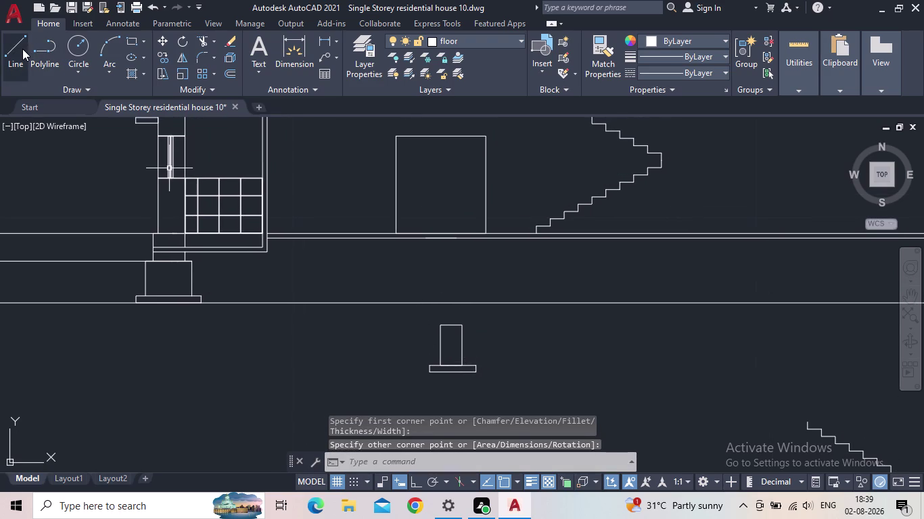
Draw a narrower top block rectangle on the pier.
click(133, 40)
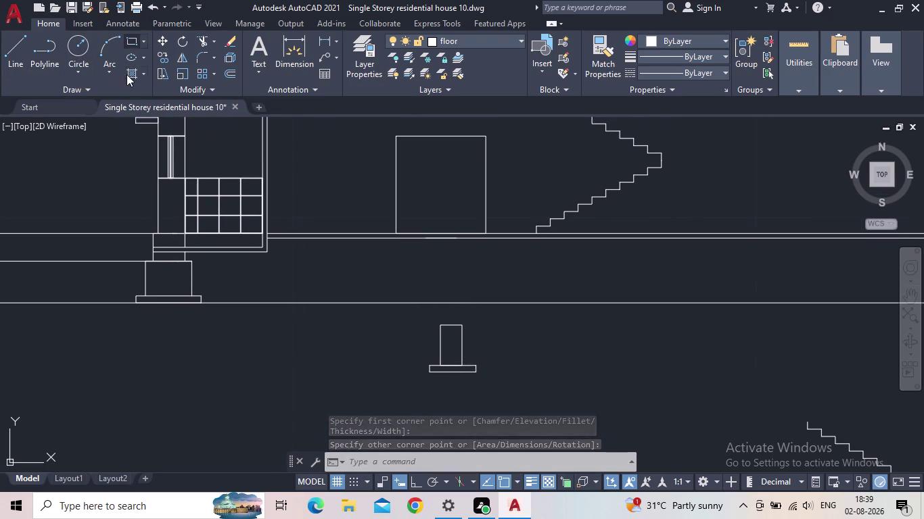
scroll(up, 3)
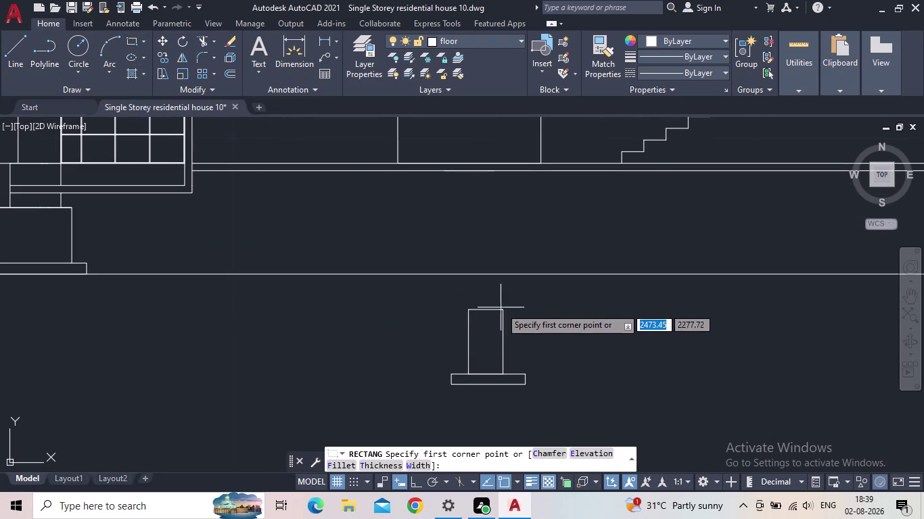
click(494, 310)
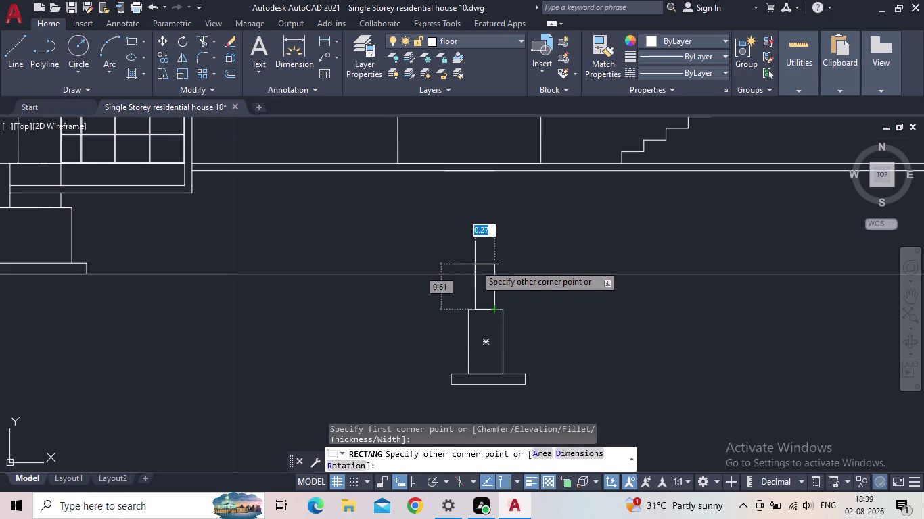
click(474, 264)
middle_drag(570, 296, 567, 302)
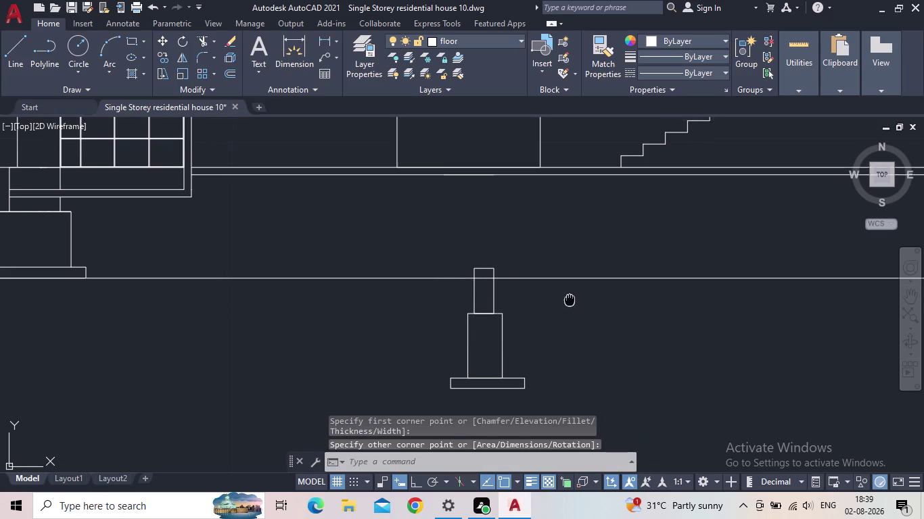
middle_drag(568, 303, 559, 310)
Window-select the three stacked support rectangles.
scroll(down, 3)
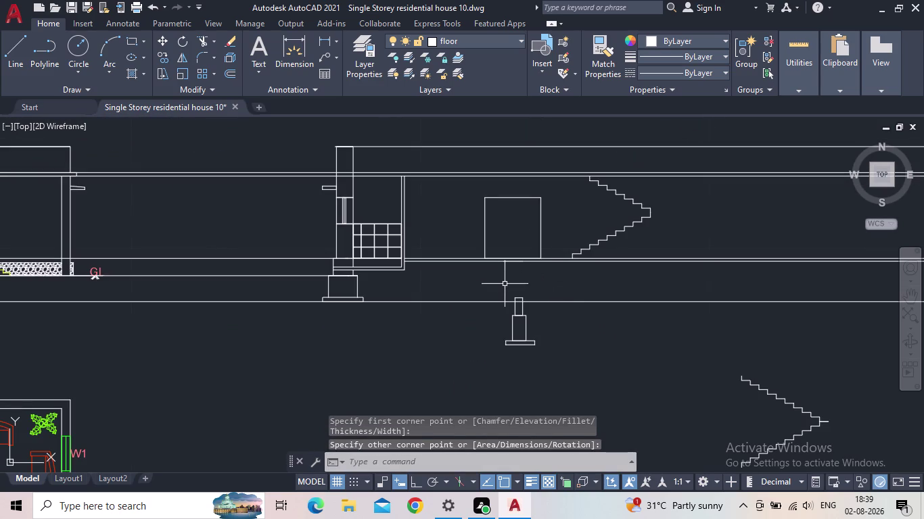
middle_drag(537, 350, 477, 367)
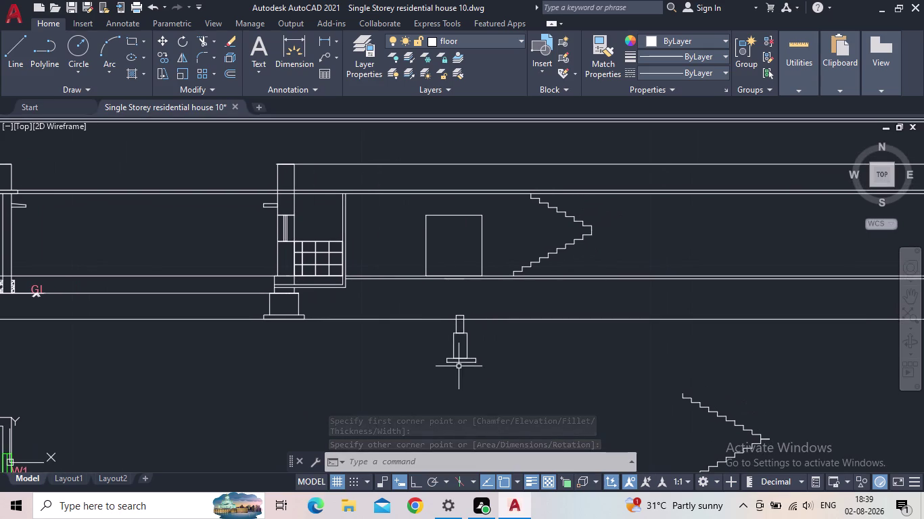
scroll(up, 3)
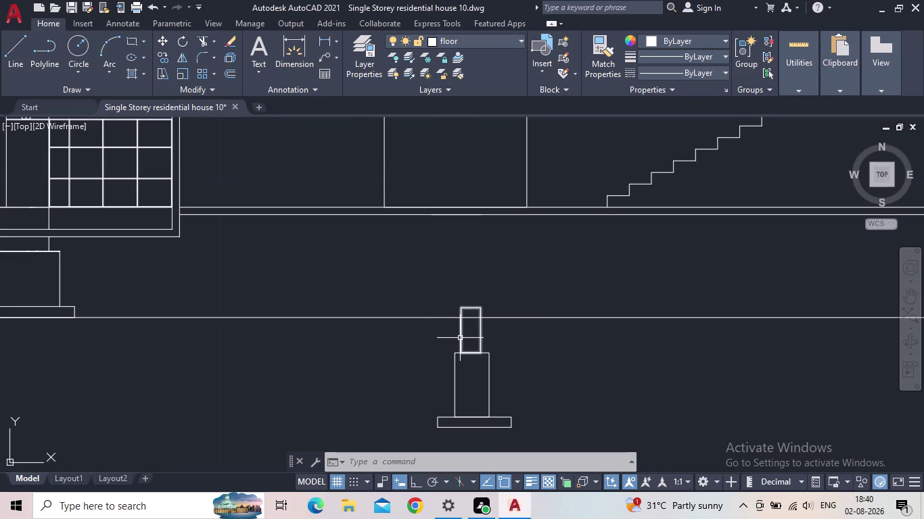
scroll(down, 3)
middle_drag(547, 397, 546, 398)
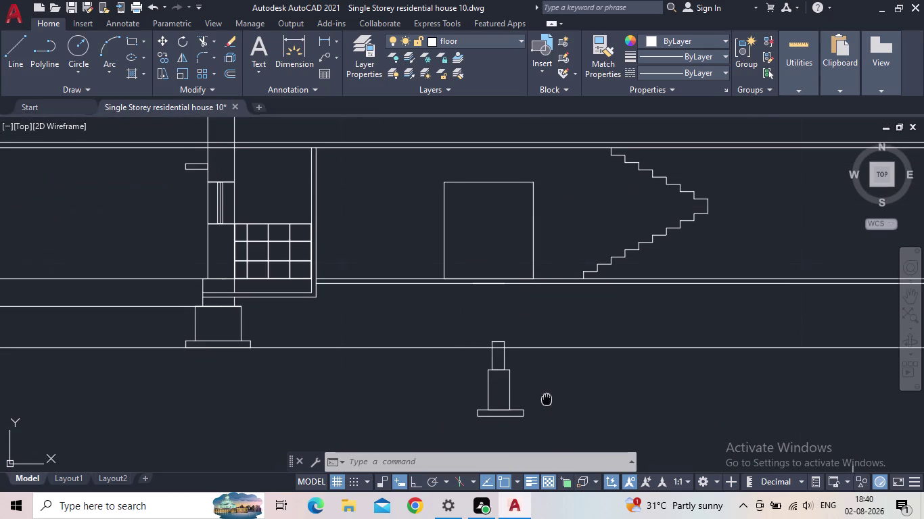
middle_drag(547, 398, 526, 402)
drag(520, 428, 513, 426)
click(434, 362)
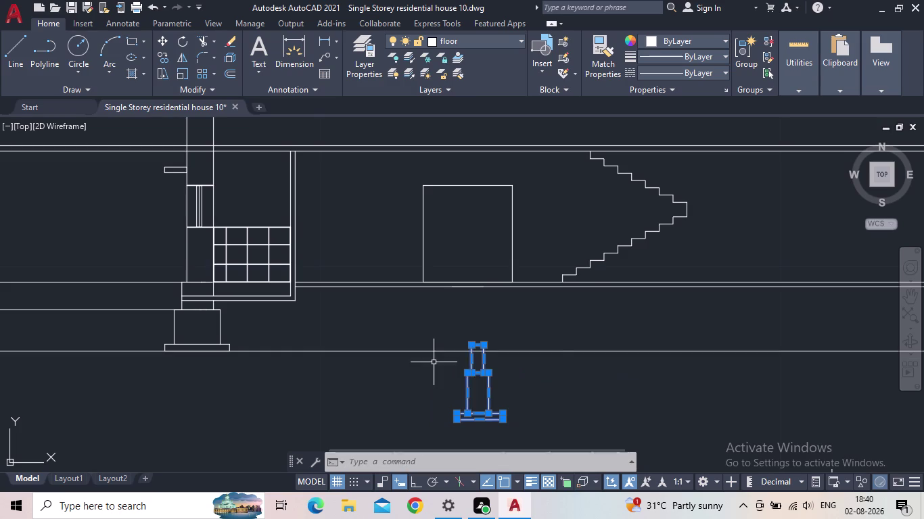
click(166, 41)
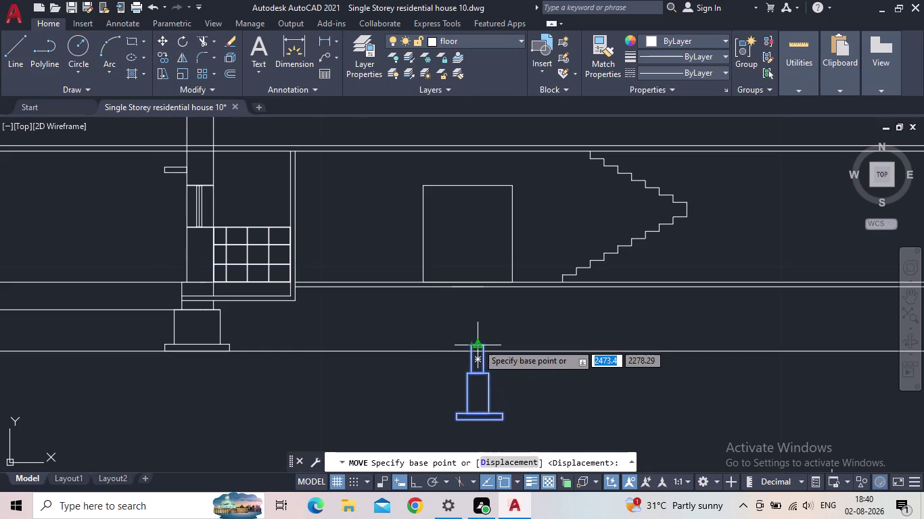
Move the support wall so its top sits under the floor line.
click(478, 344)
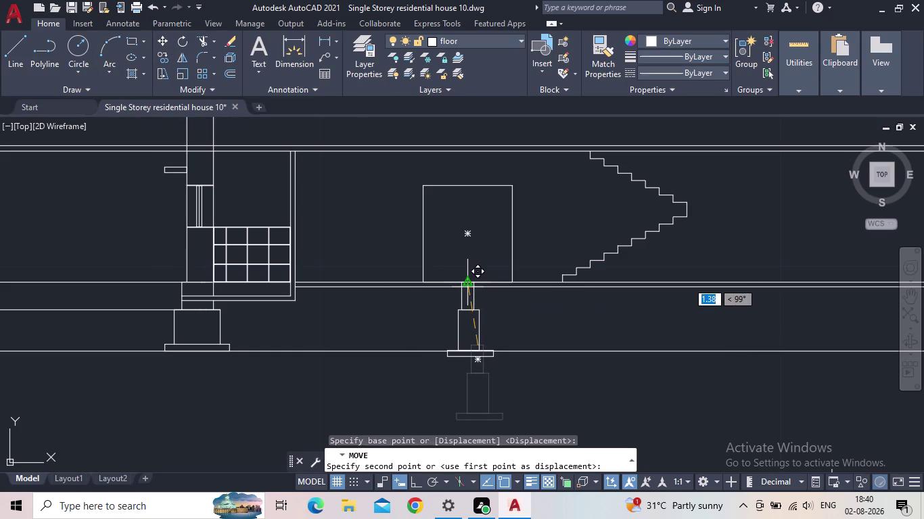
click(466, 282)
middle_drag(445, 339, 395, 351)
scroll(up, 3)
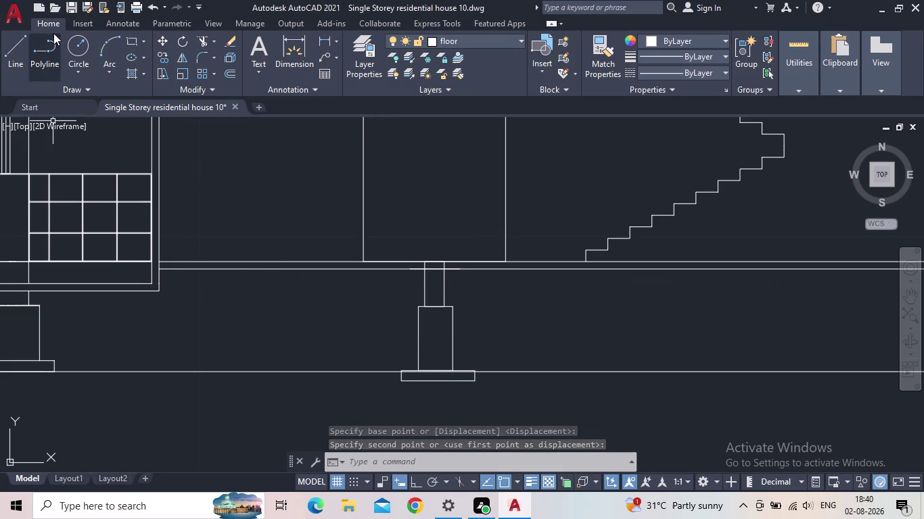
middle_drag(459, 323, 368, 369)
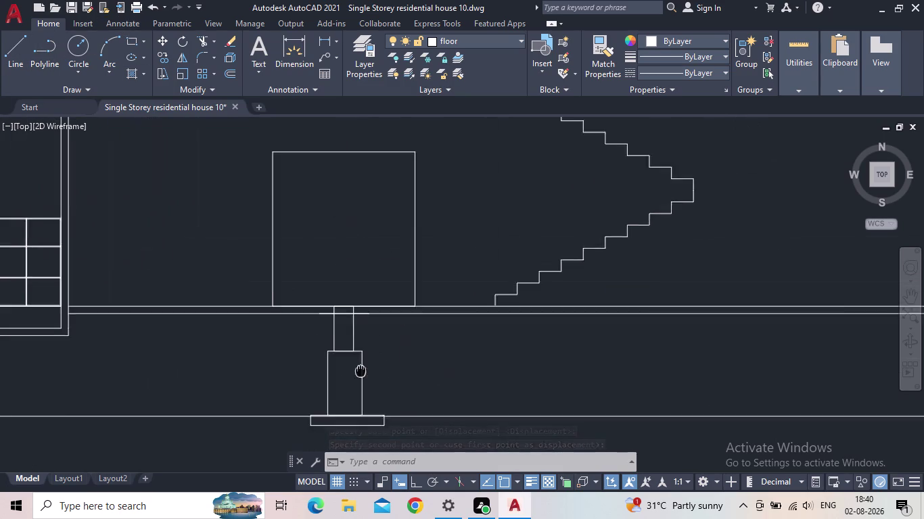
middle_drag(368, 369, 349, 378)
scroll(down, 3)
scroll(up, 3)
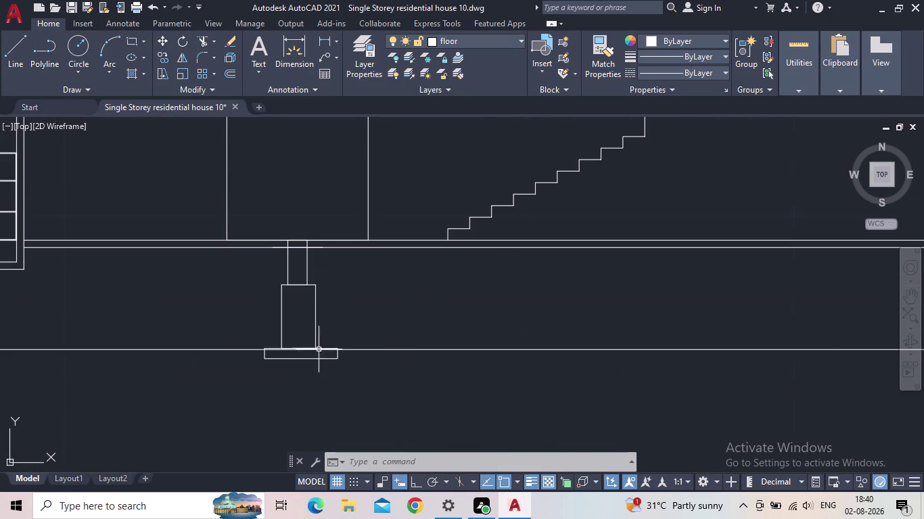
Window-select the three leftover lines and delete them.
drag(333, 331, 314, 321)
click(255, 265)
scroll(up, 3)
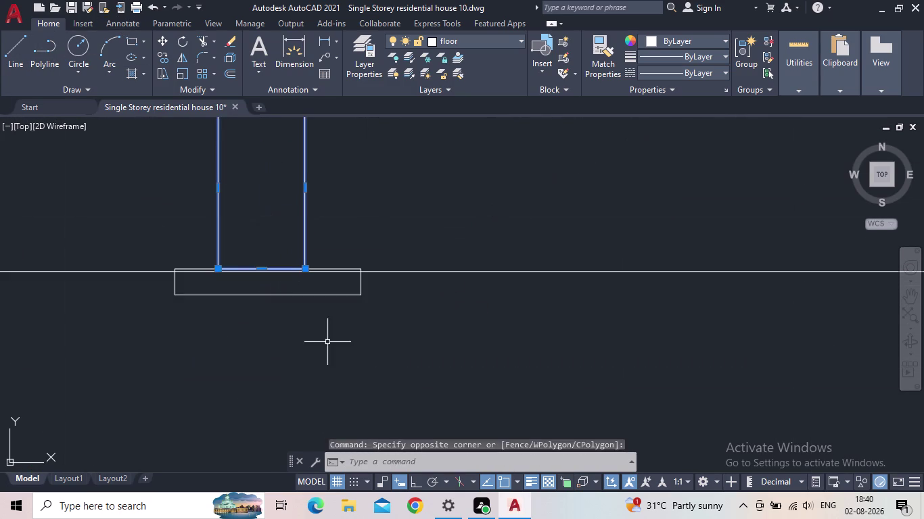
drag(326, 340, 298, 307)
click(258, 274)
key(Delete)
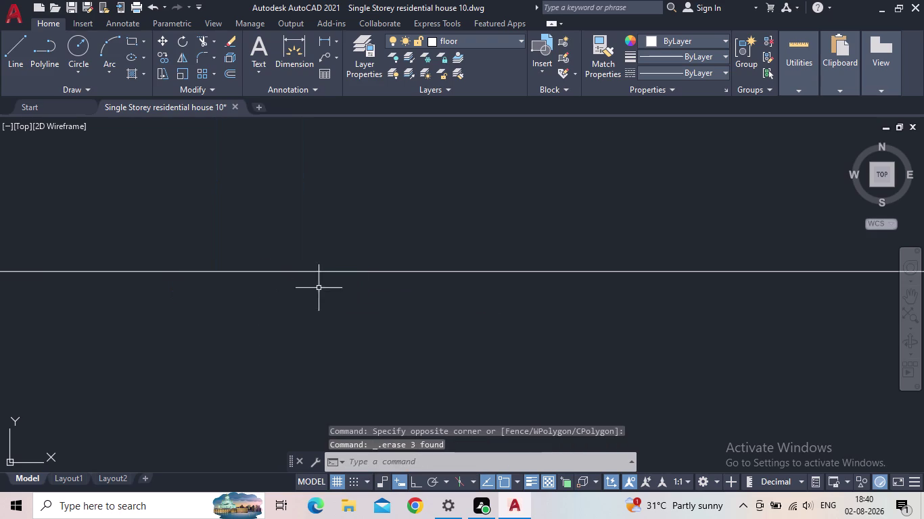
scroll(down, 3)
middle_drag(334, 300, 311, 373)
scroll(up, 3)
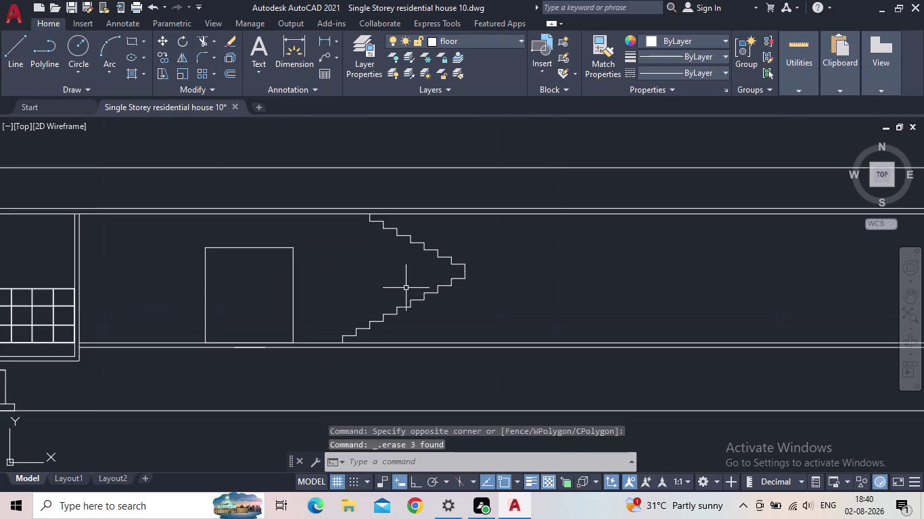
Draw a long horizontal line from the staircase's outer corner where the flights meet.
middle_drag(417, 285, 342, 305)
scroll(up, 3)
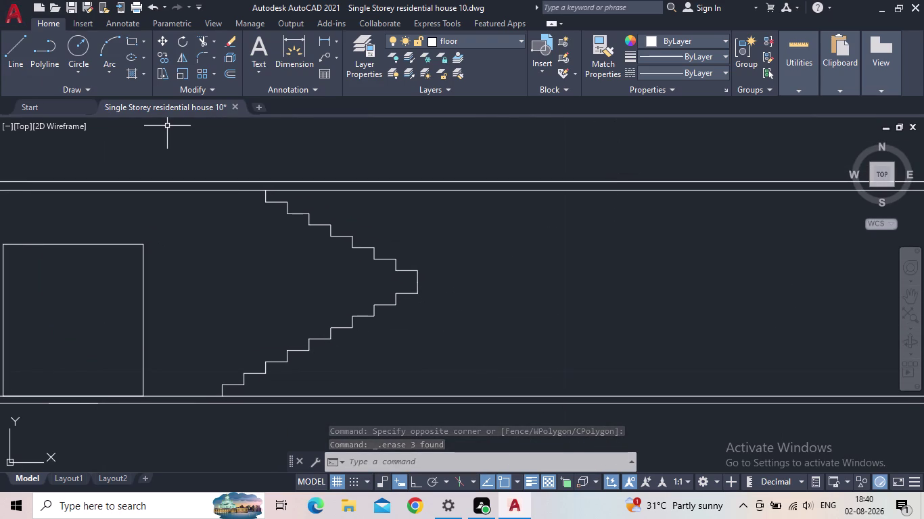
scroll(up, 3)
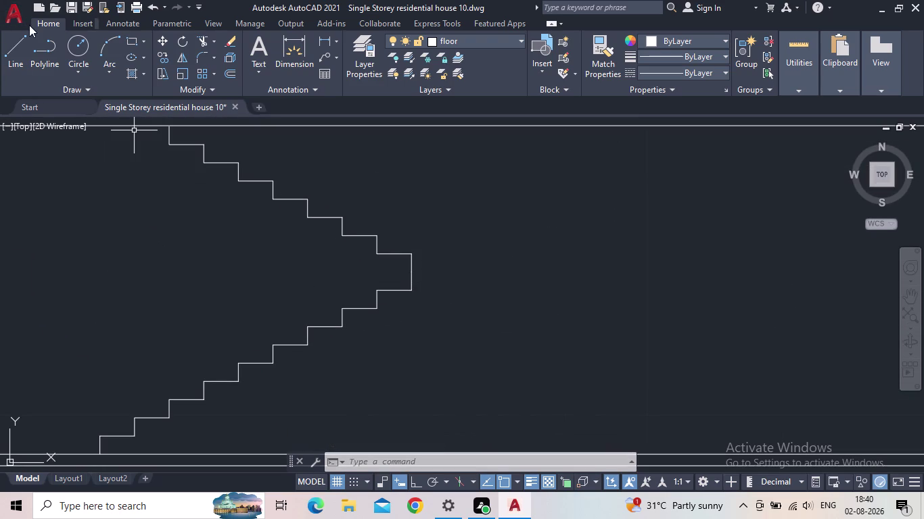
click(4, 49)
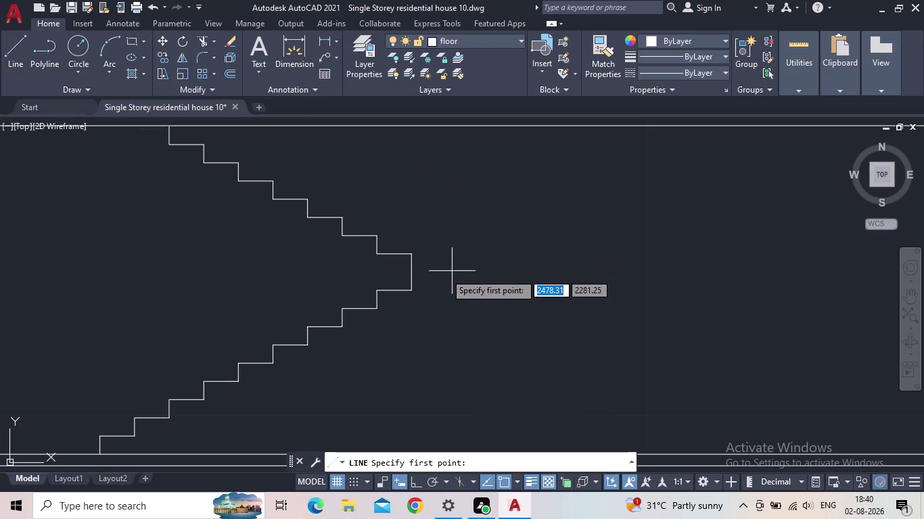
click(410, 275)
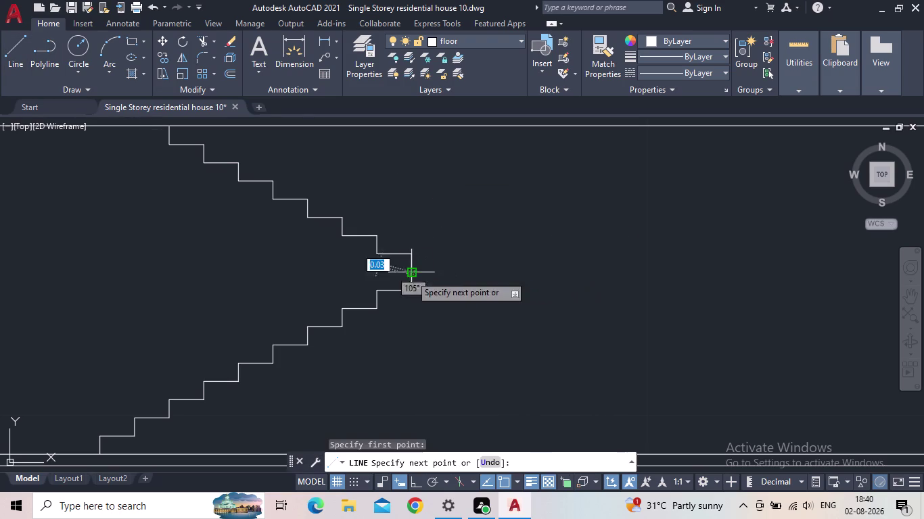
click(414, 488)
click(859, 278)
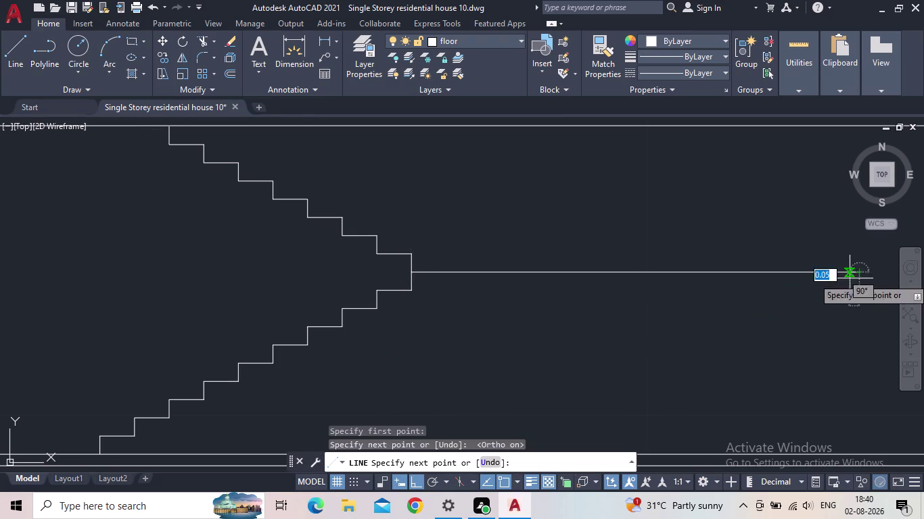
scroll(down, 3)
middle_drag(704, 310, 672, 326)
key(Escape)
middle_drag(529, 323, 570, 329)
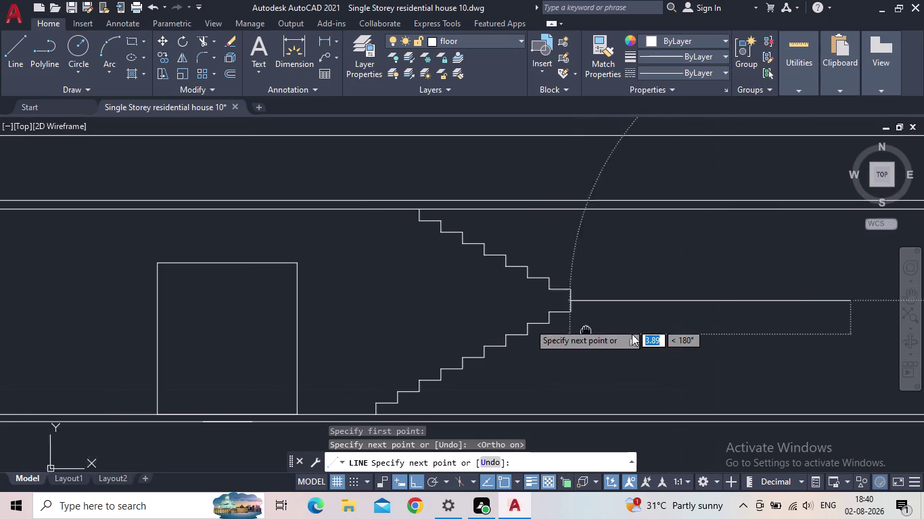
key(Escape)
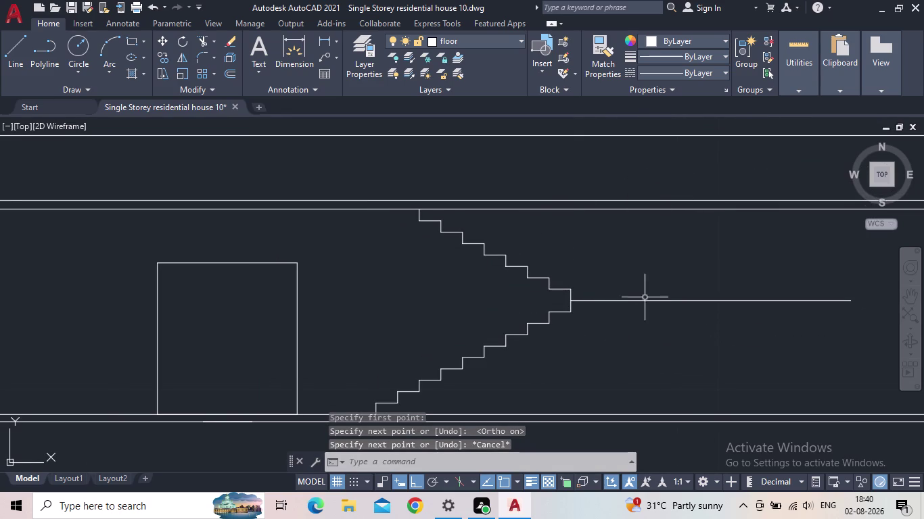
middle_drag(745, 396, 724, 323)
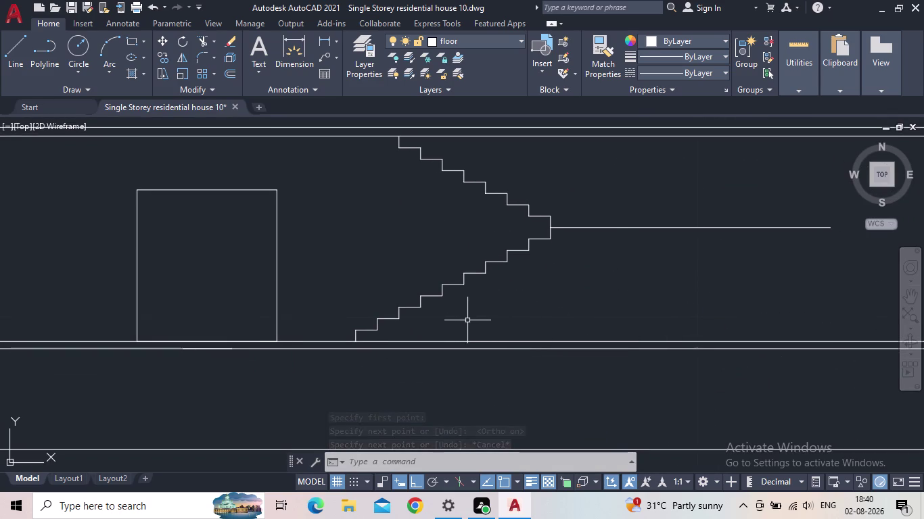
Start the OFFSET command so it prompts for the distance.
key(o)
key(Return)
scroll(up, 3)
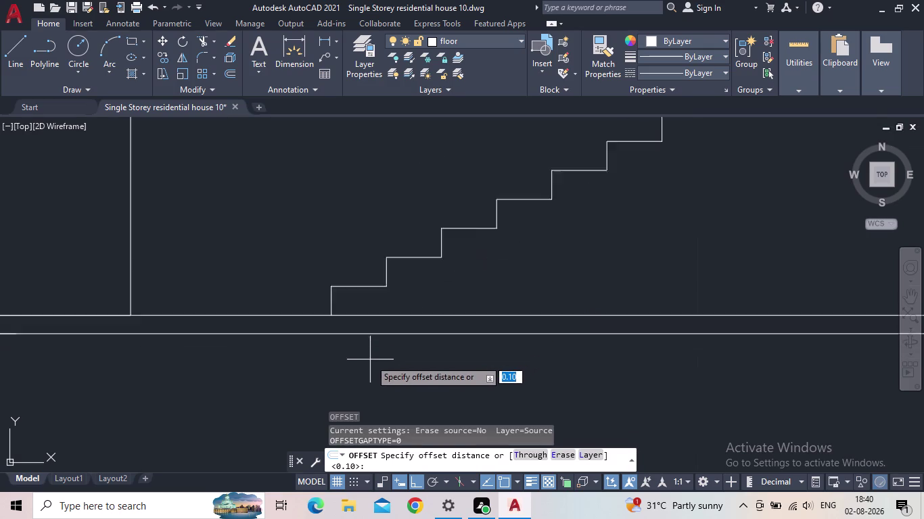
Abandon the offset and draw a sloped line from the lower flight's foot to the landing edge.
click(308, 292)
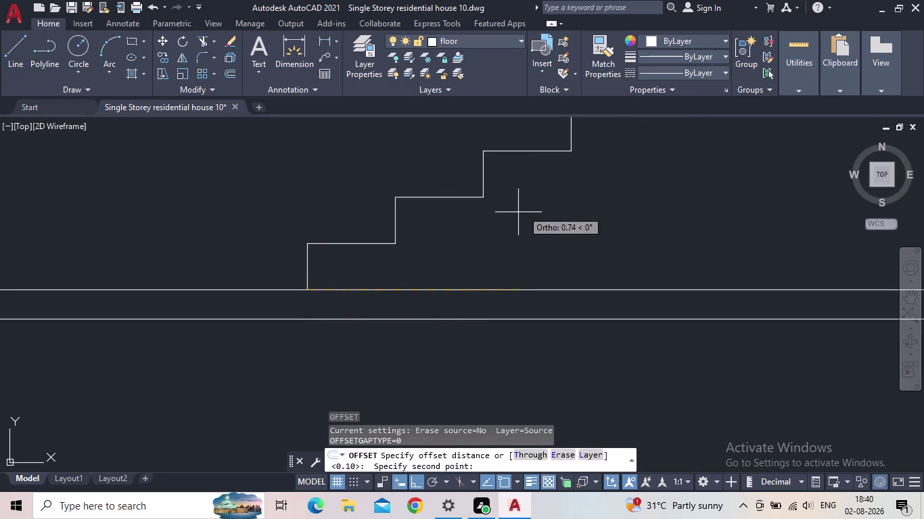
click(416, 486)
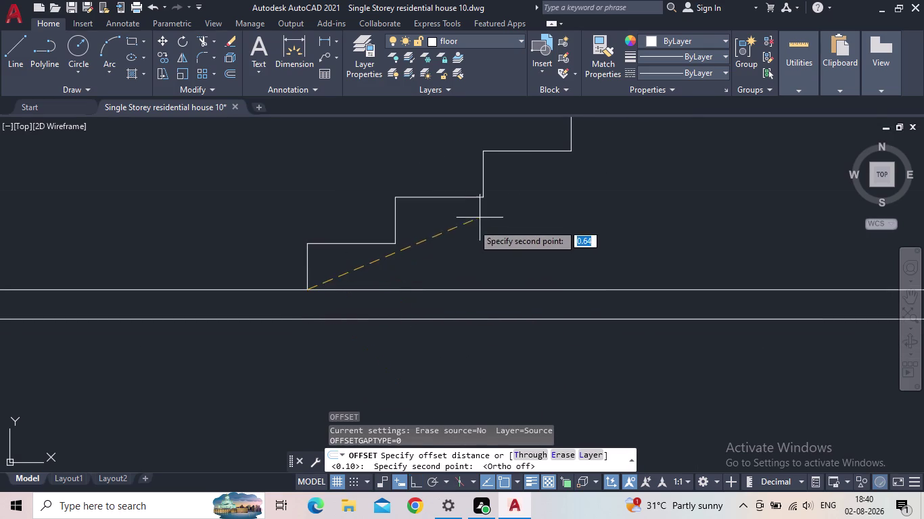
key(Escape)
text(L)
key(space)
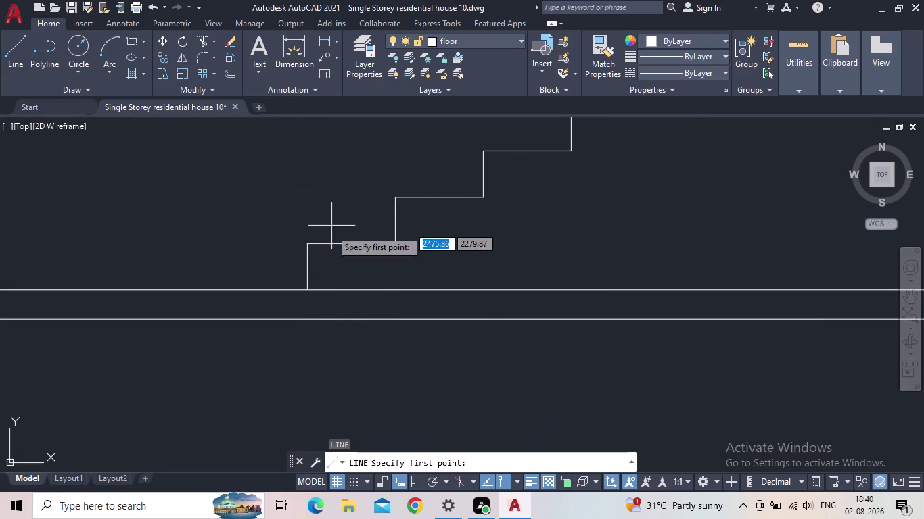
click(309, 286)
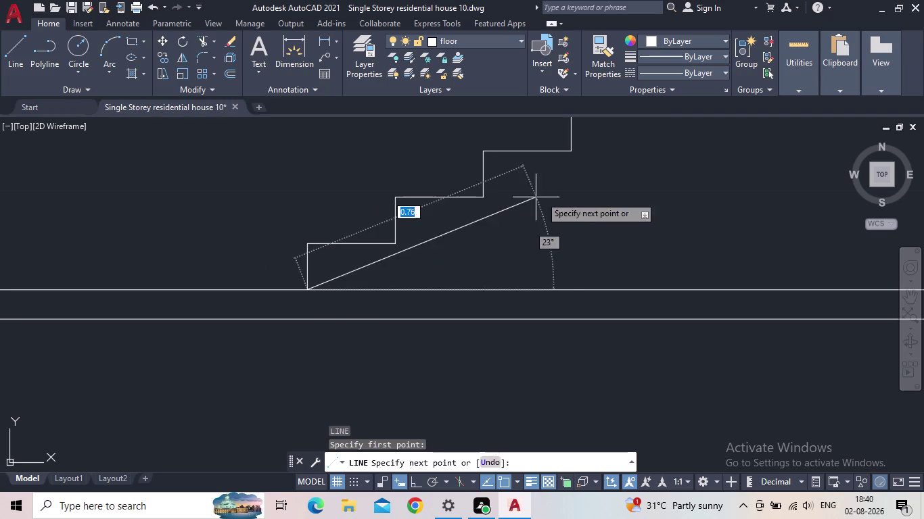
middle_drag(552, 191, 362, 318)
scroll(down, 3)
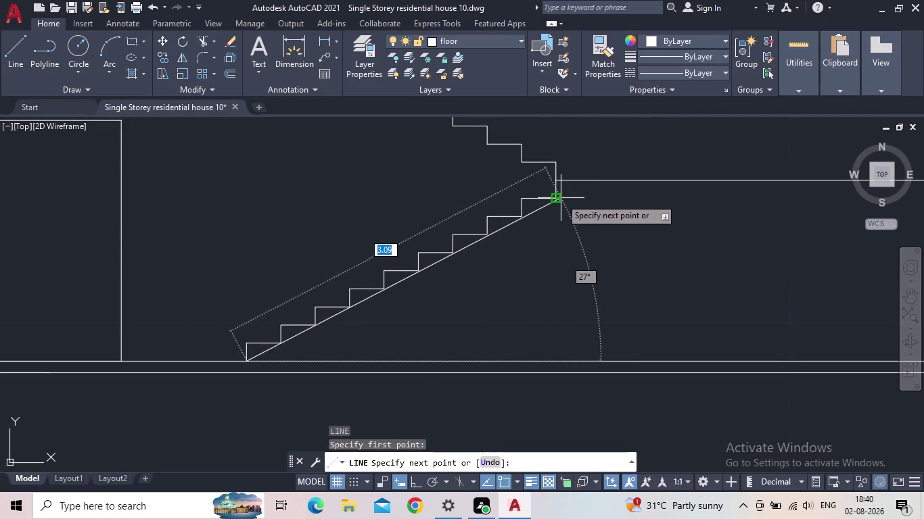
click(558, 198)
key(Escape)
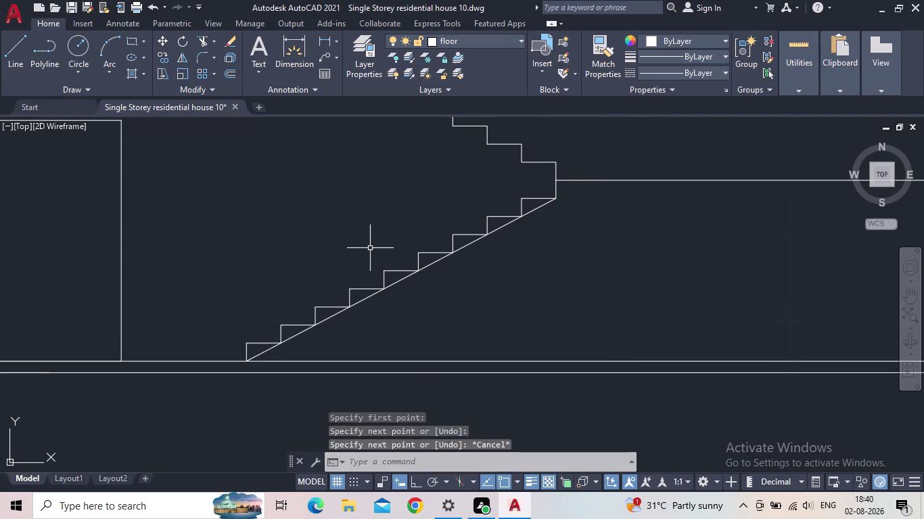
Select the new sloped line and check it in the Properties palette.
click(384, 289)
middle_drag(515, 299, 527, 262)
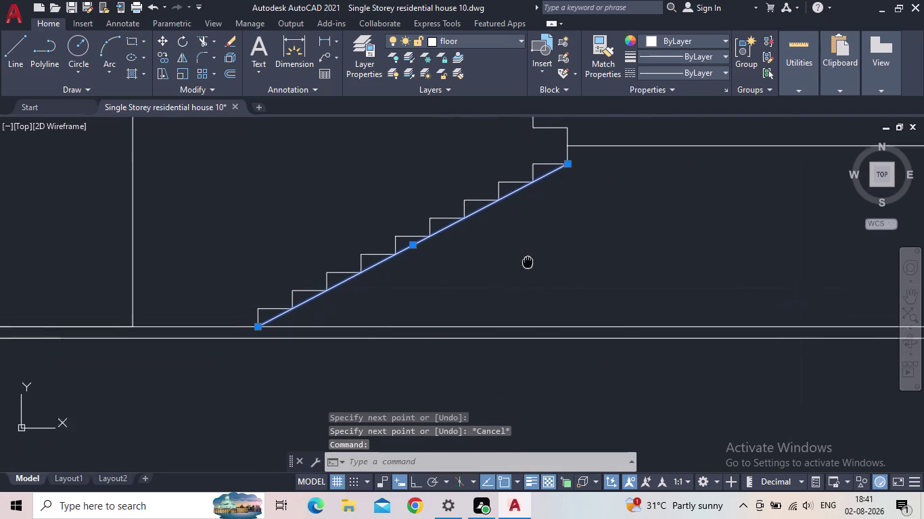
middle_drag(527, 262, 529, 253)
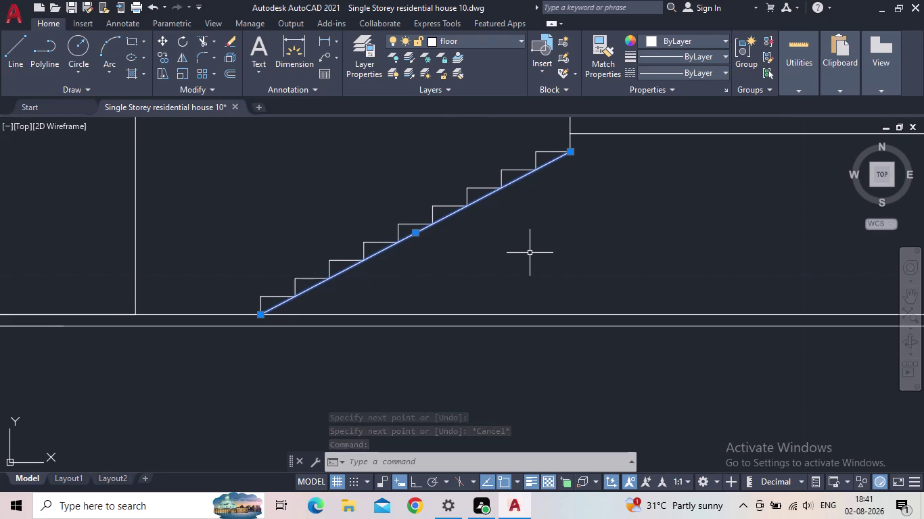
text(CO)
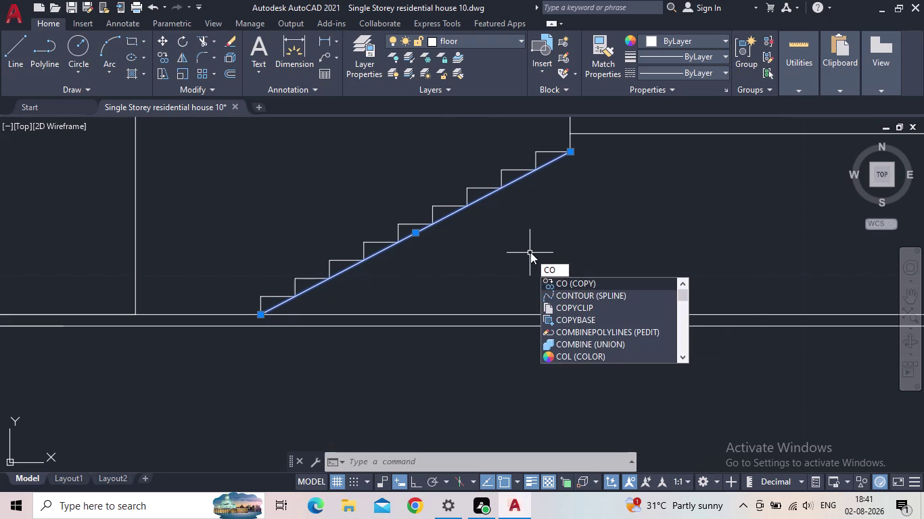
key(BackSpace)
key(BackSpace)
text(MO)
key(Return)
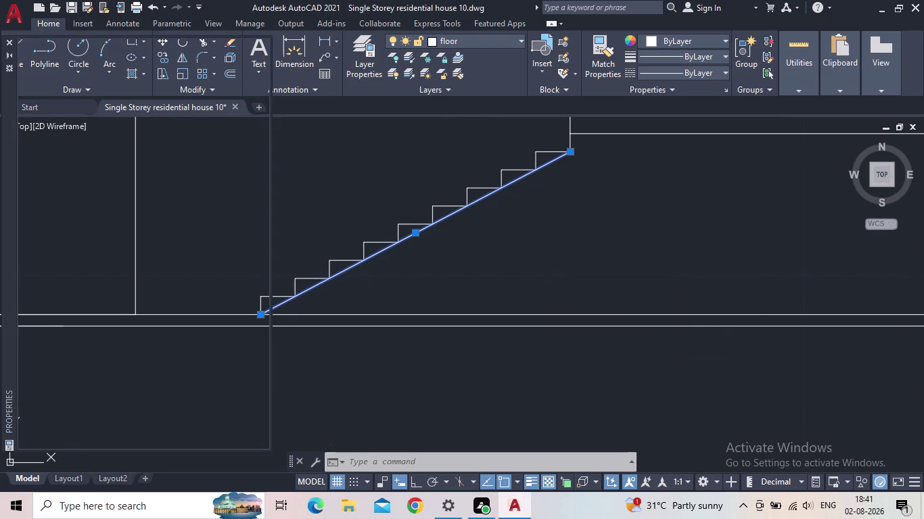
click(9, 42)
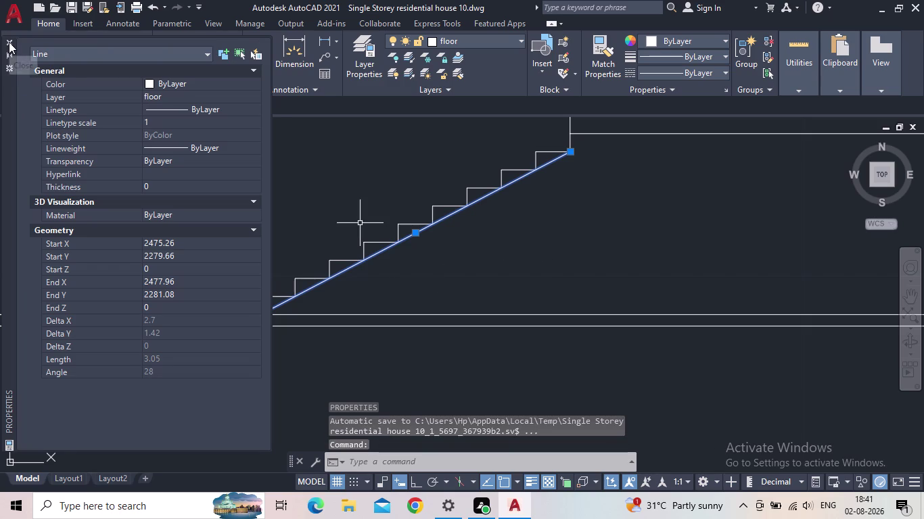
key(m)
key(Return)
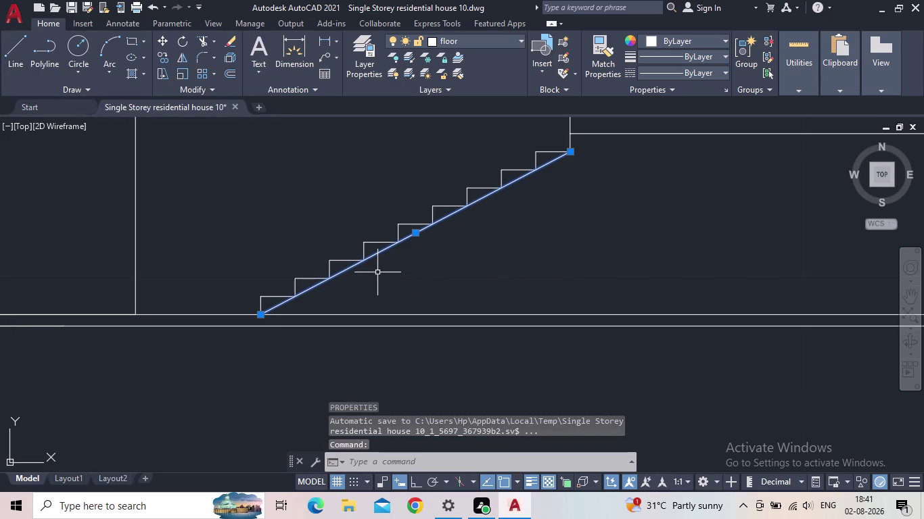
scroll(up, 3)
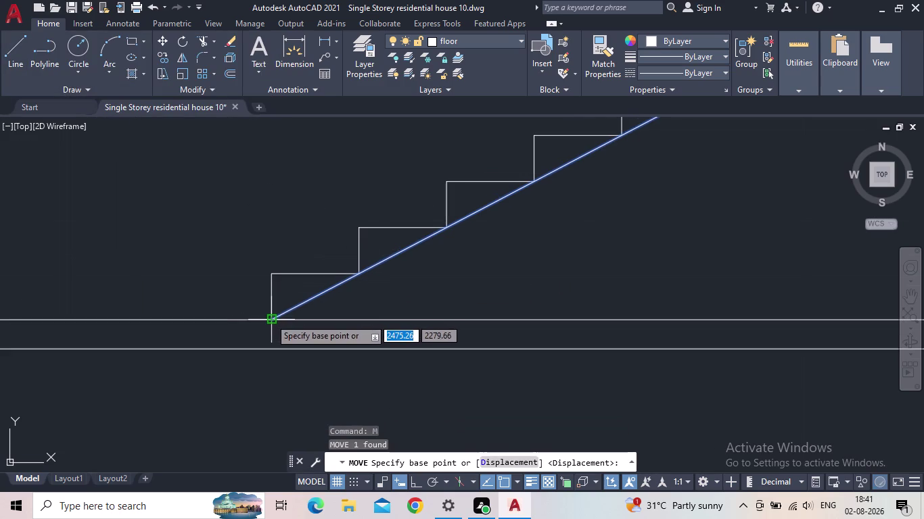
Move the sloped line 0.30 horizontally with Ortho on.
click(270, 318)
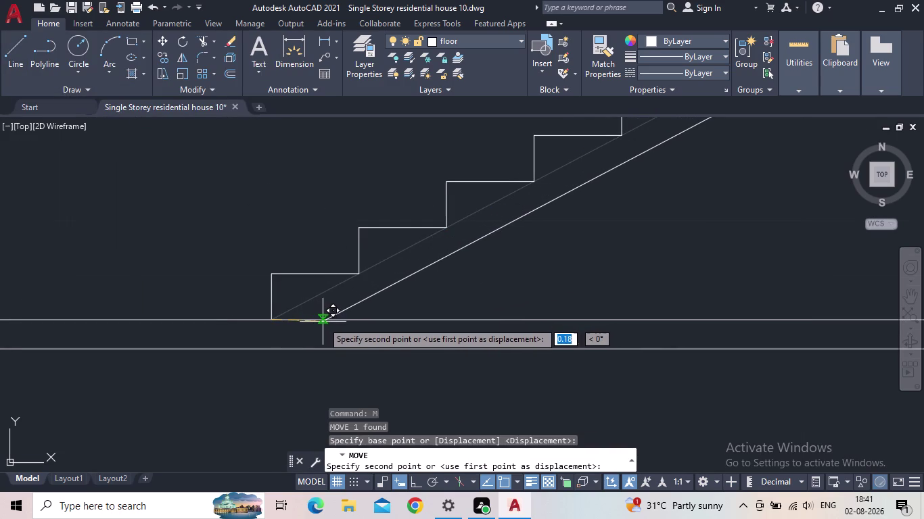
middle_drag(330, 318, 351, 281)
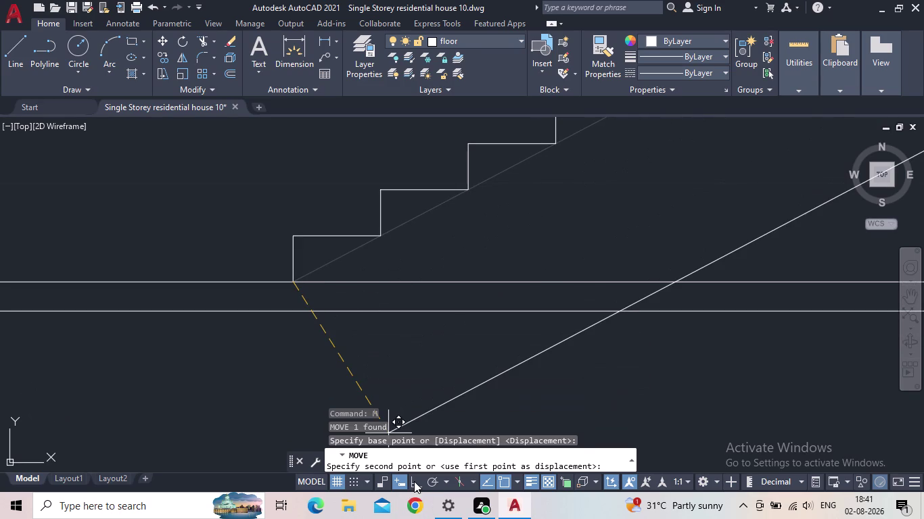
click(414, 481)
scroll(down, 3)
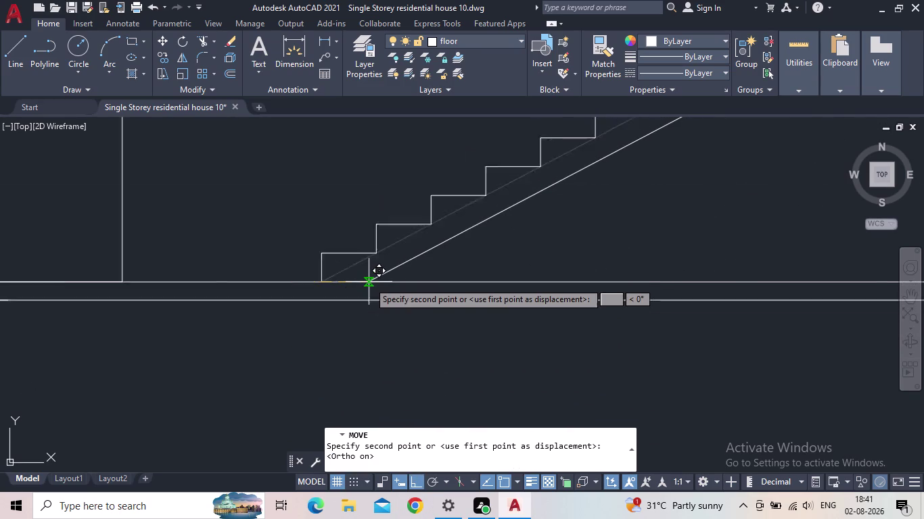
scroll(down, 3)
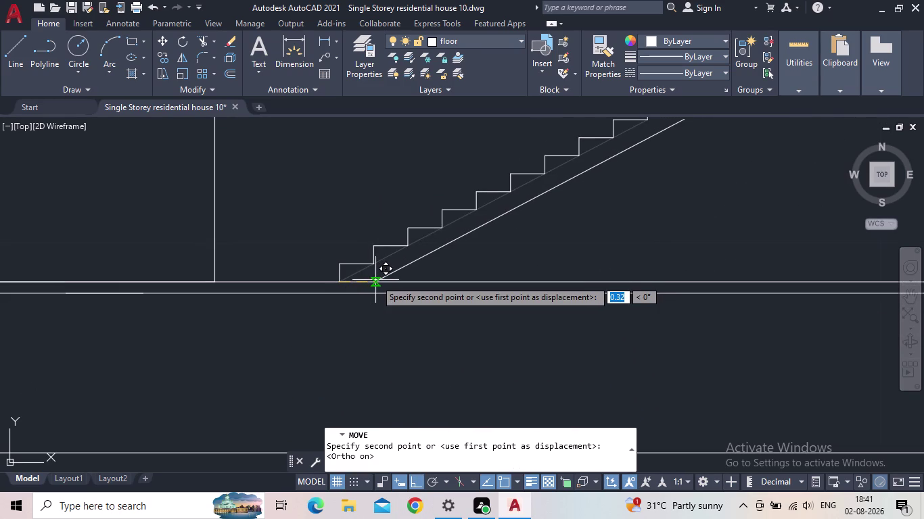
scroll(down, 3)
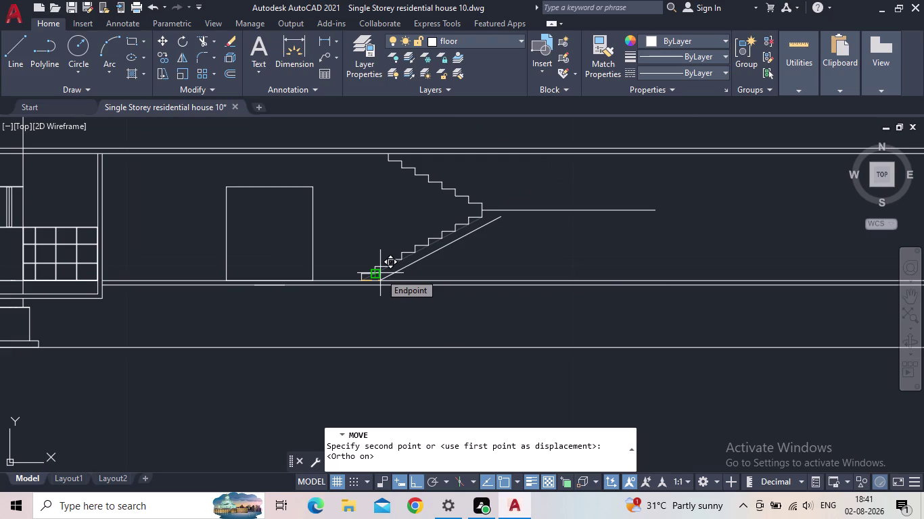
scroll(up, 3)
scroll(up, 3)
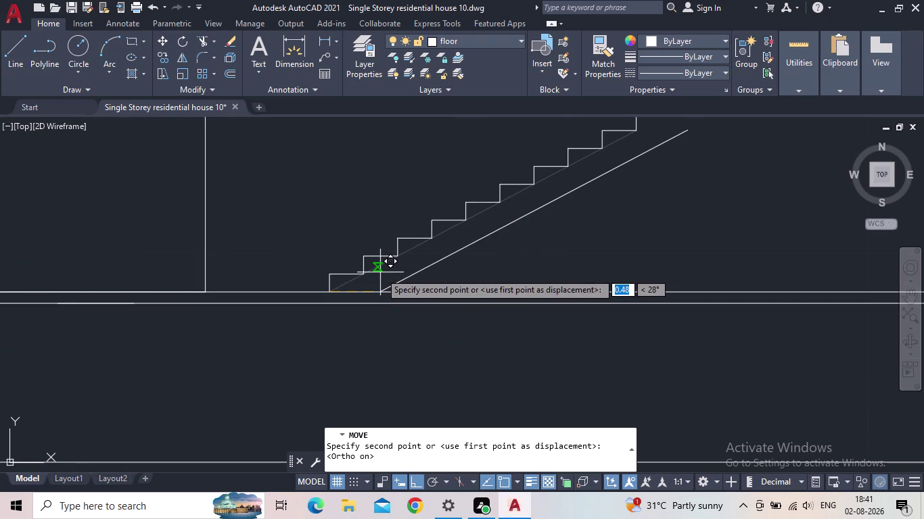
text(0.30)
key(Return)
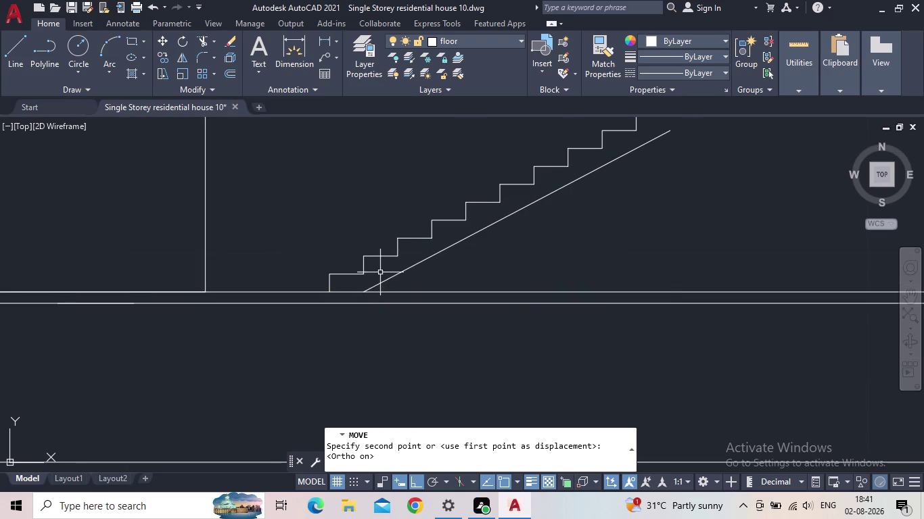
middle_drag(548, 224, 485, 300)
key(e)
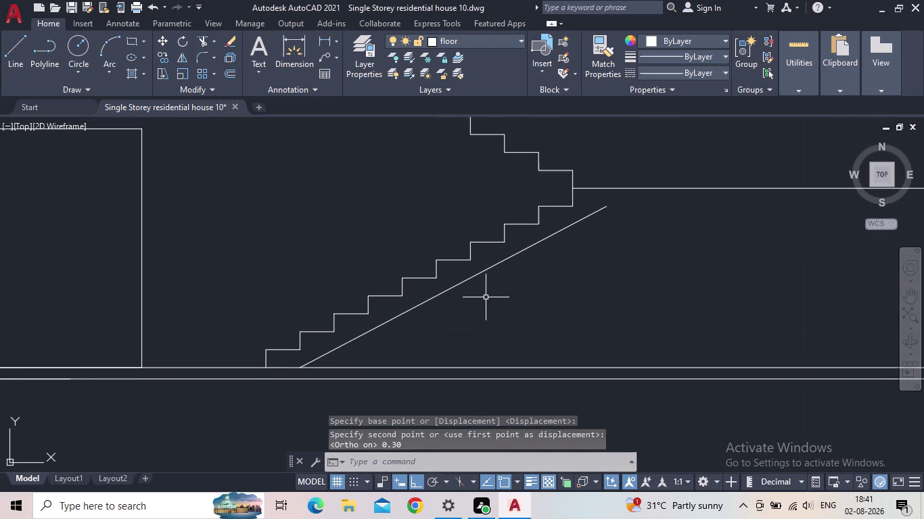
Extend the sloped line up to meet the horizontal landing line.
key(x)
key(space)
click(589, 213)
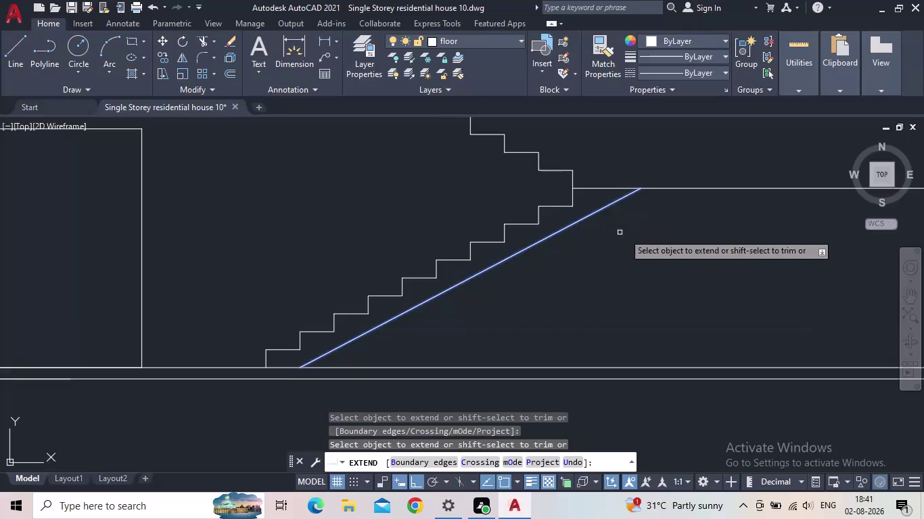
middle_drag(648, 241, 600, 281)
scroll(down, 3)
Draw a sloped line from the landing corner up to the upper floor level.
scroll(up, 3)
key(Escape)
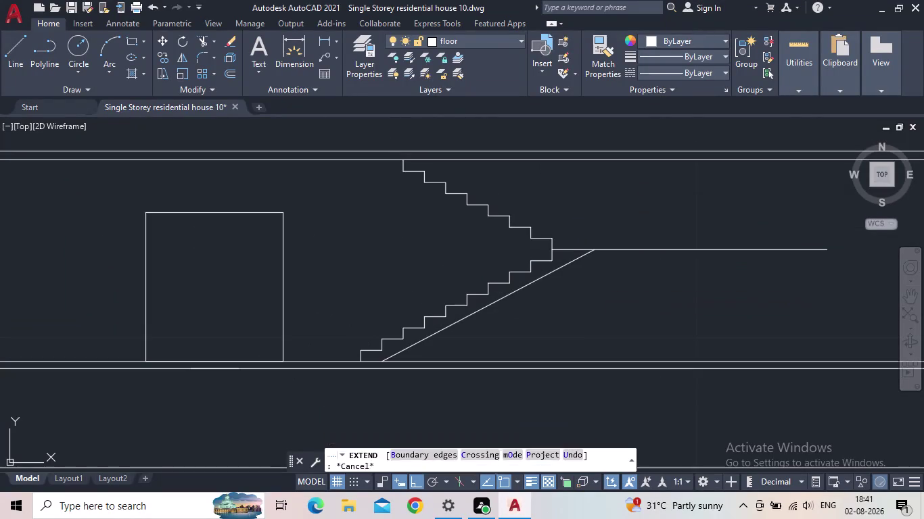
middle_drag(597, 283, 589, 322)
scroll(up, 3)
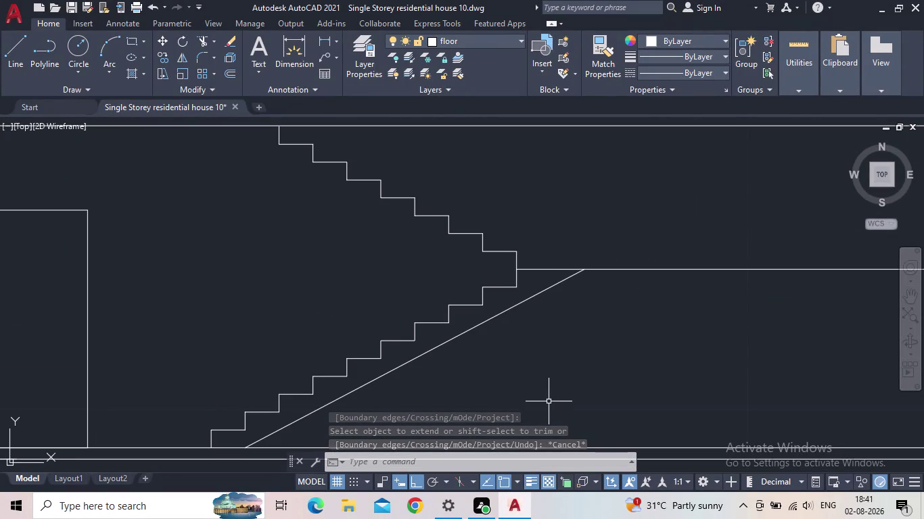
key(l)
key(Return)
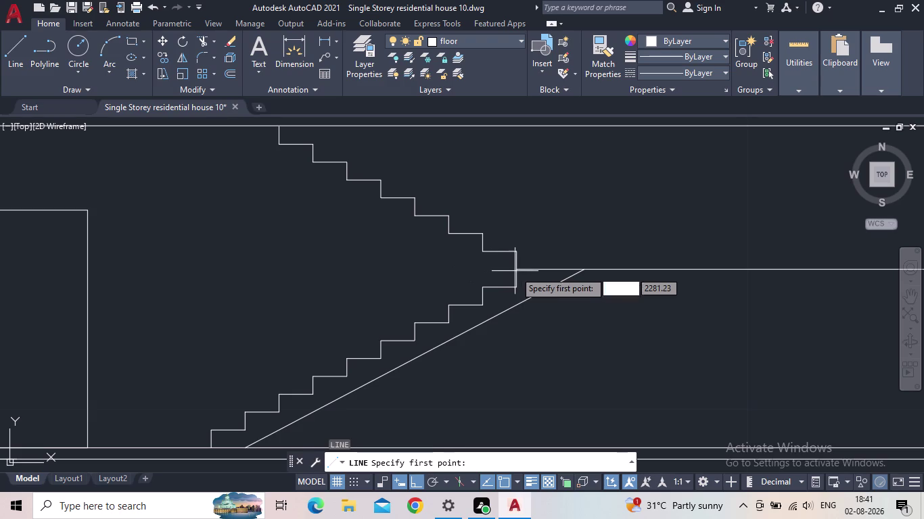
click(516, 271)
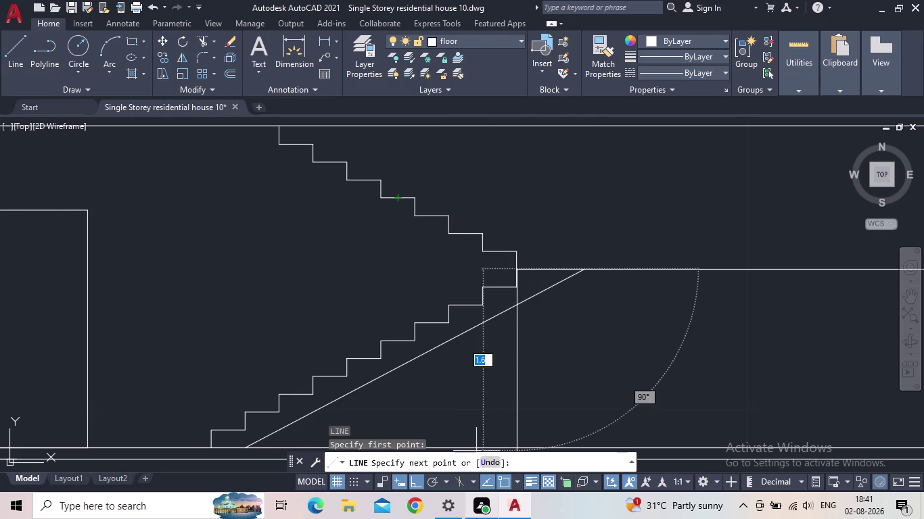
click(414, 480)
middle_drag(319, 181, 490, 277)
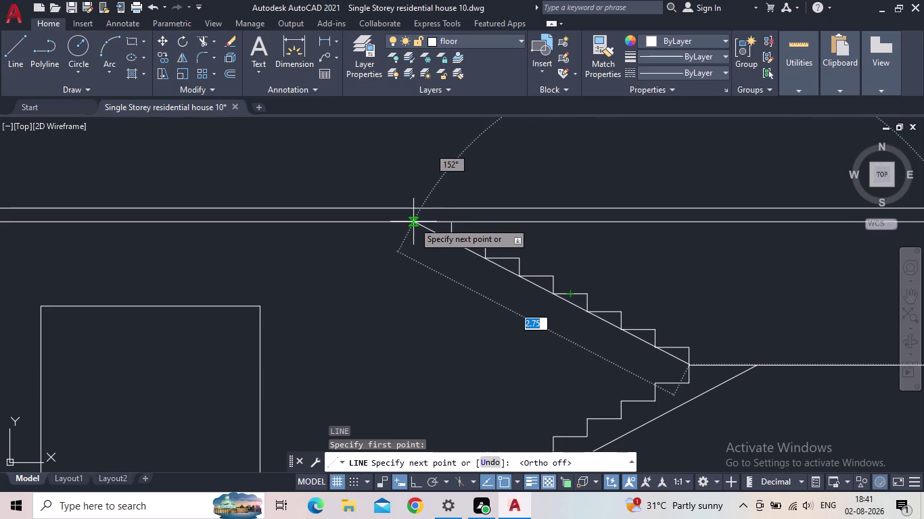
scroll(up, 3)
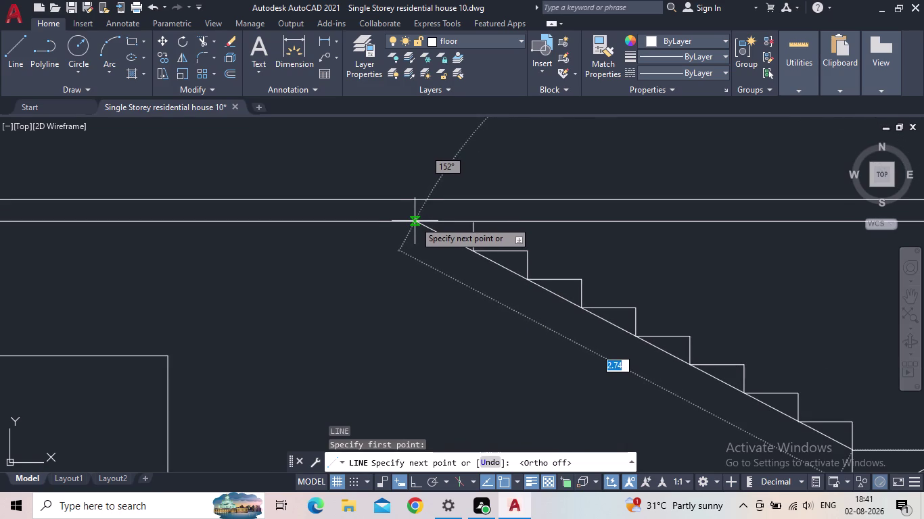
click(414, 221)
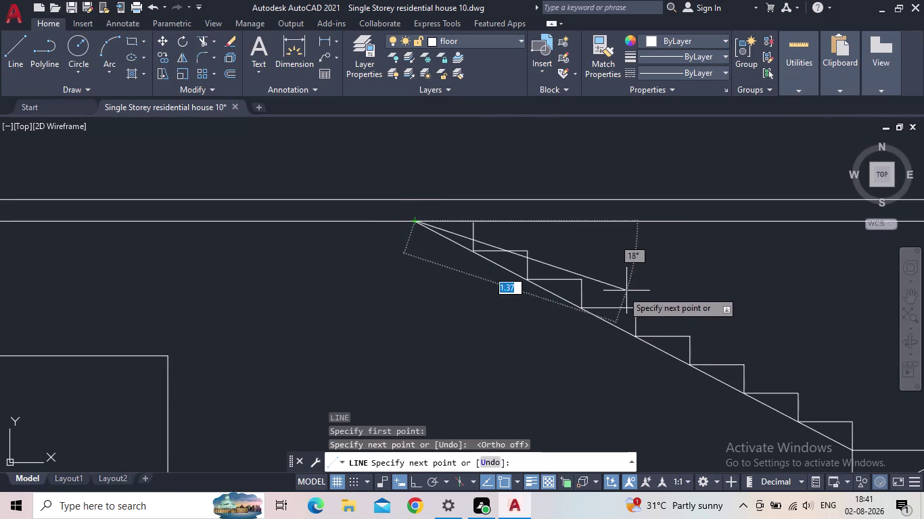
key(Escape)
middle_drag(617, 294, 502, 229)
scroll(down, 3)
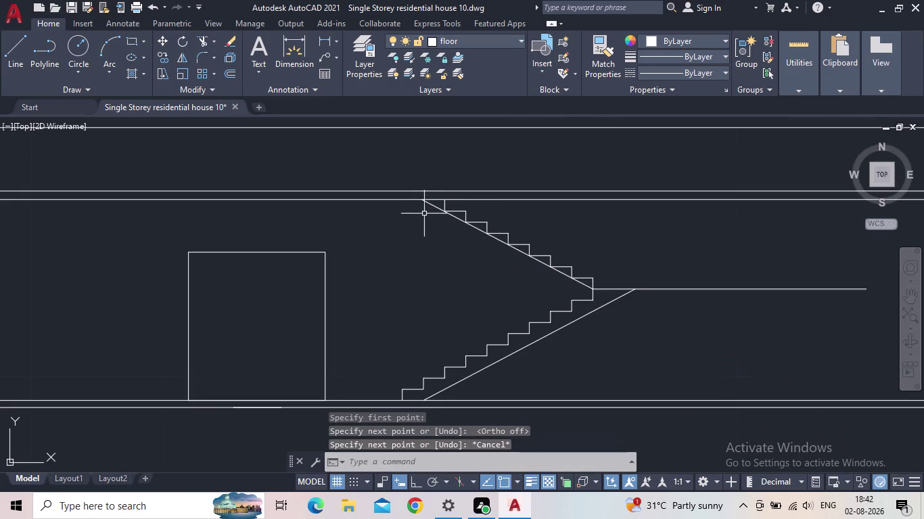
scroll(up, 3)
Move the upper waist line 0.30 horizontally with Ortho on, clear of the steps.
key(m)
key(Return)
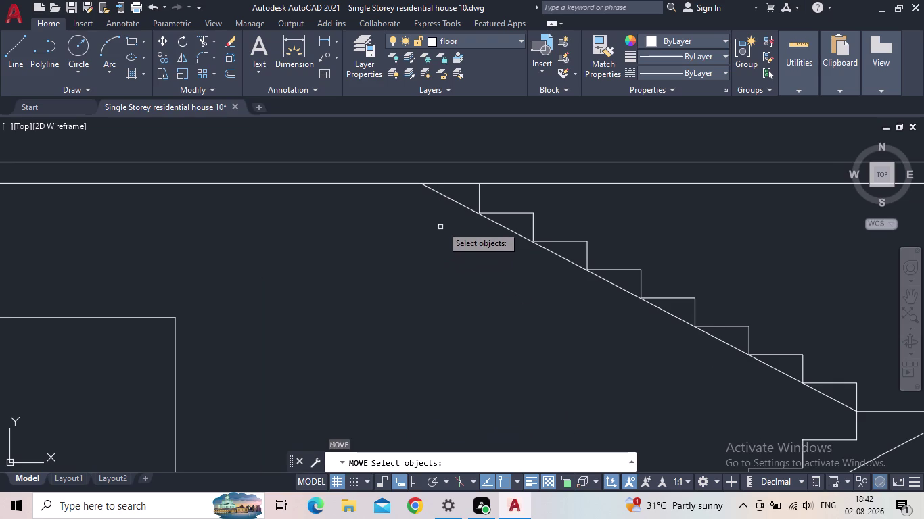
click(453, 197)
key(space)
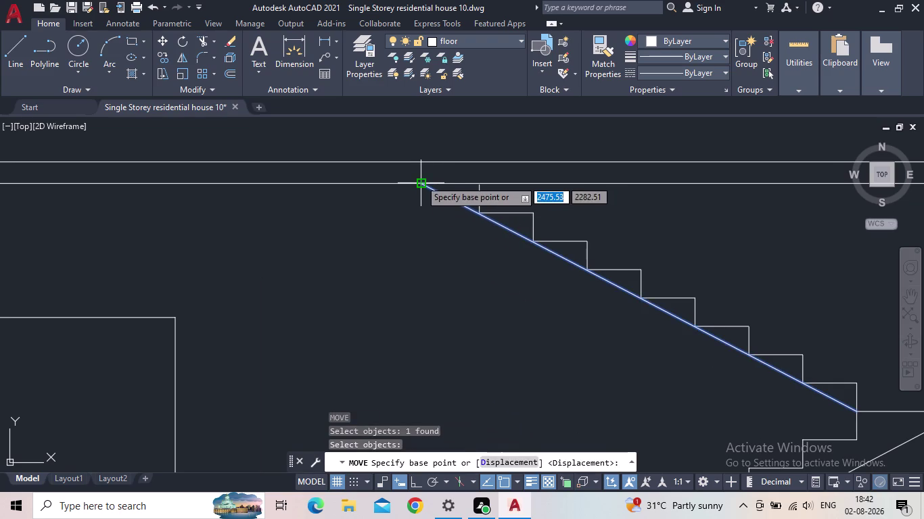
click(420, 180)
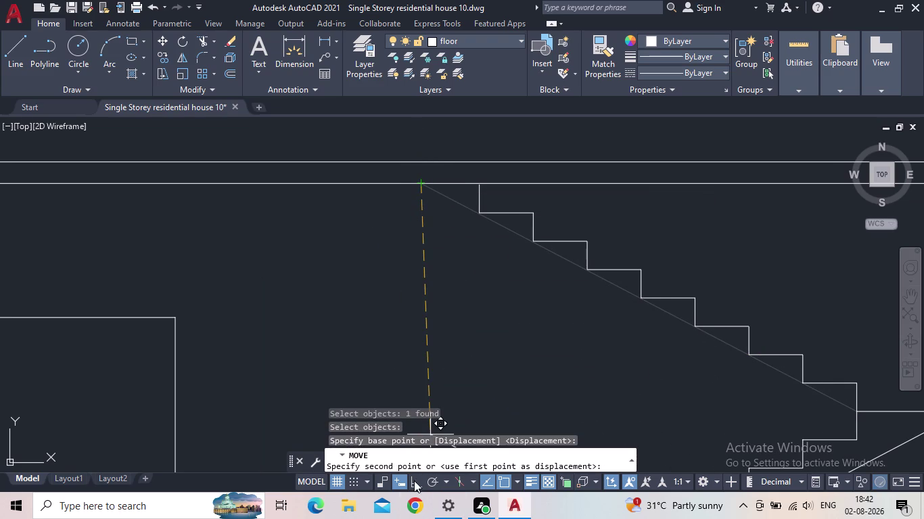
click(414, 480)
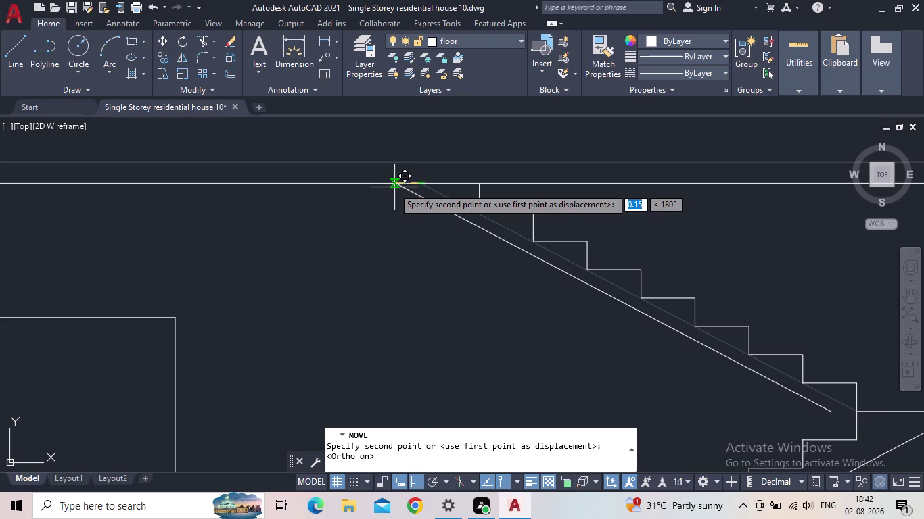
text(0.30)
key(Return)
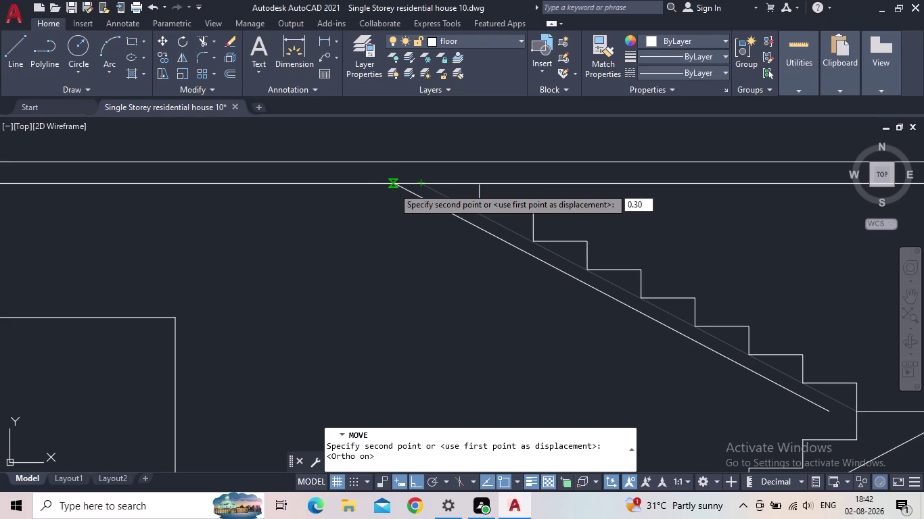
middle_drag(562, 348, 532, 342)
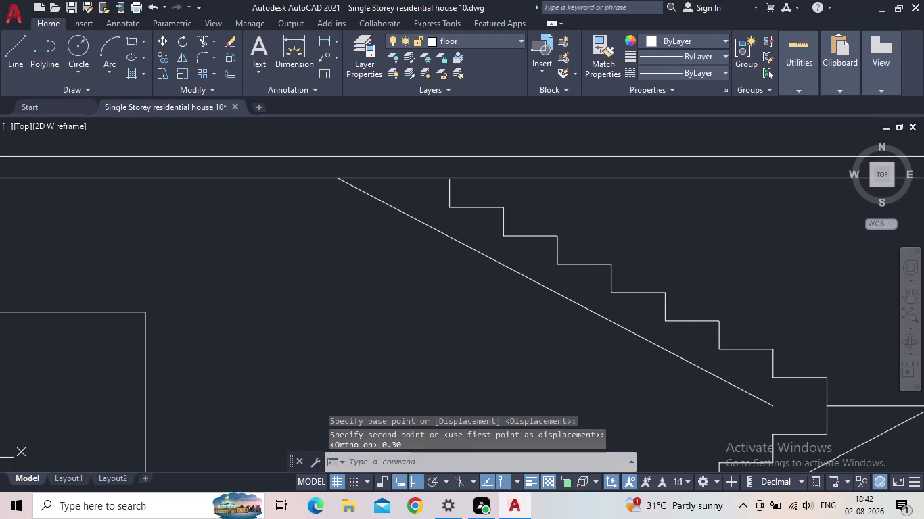
middle_drag(532, 342, 531, 342)
Extend the shifted waist line down to the landing.
key(e)
key(x)
key(space)
click(722, 382)
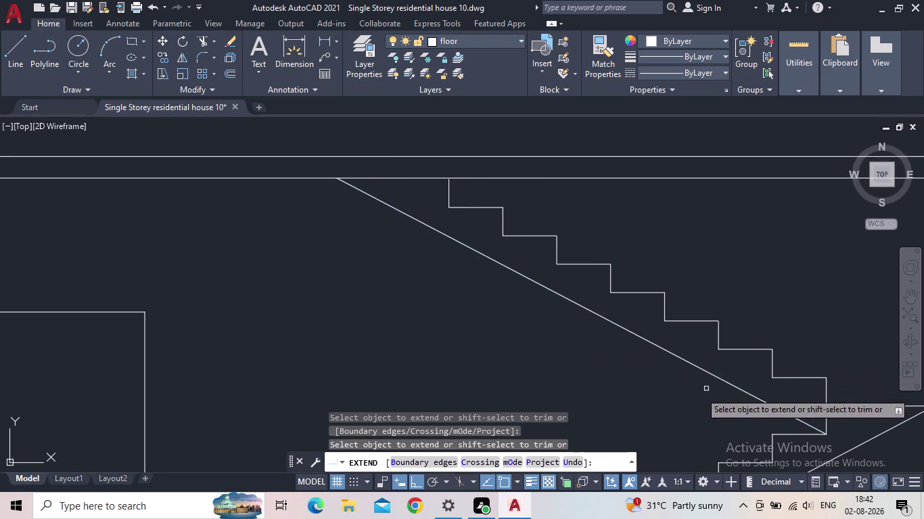
key(Escape)
scroll(down, 3)
middle_drag(696, 420, 519, 344)
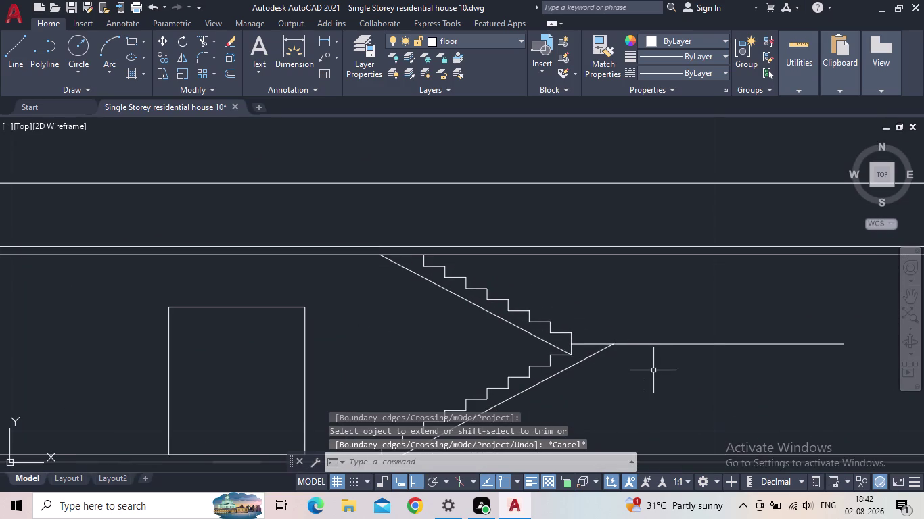
middle_drag(673, 374, 617, 389)
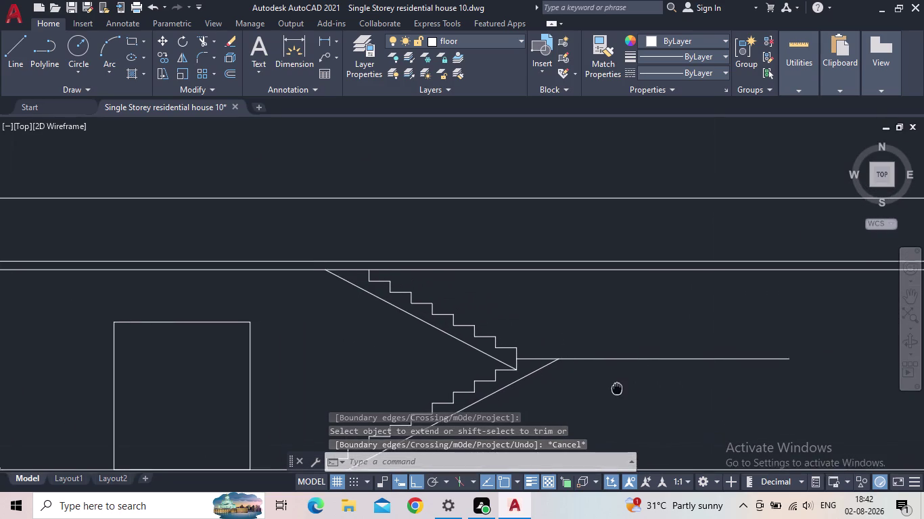
middle_drag(617, 389, 613, 390)
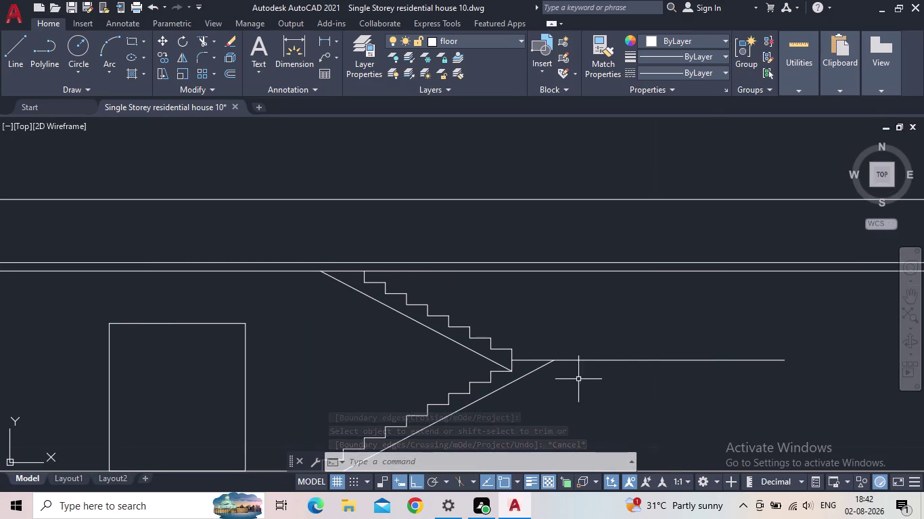
middle_drag(578, 380, 591, 372)
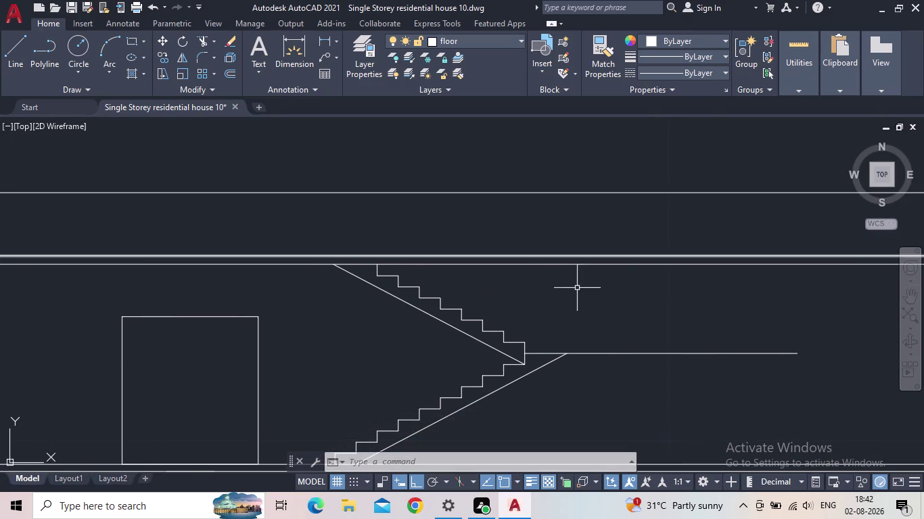
scroll(up, 3)
middle_drag(571, 362, 577, 362)
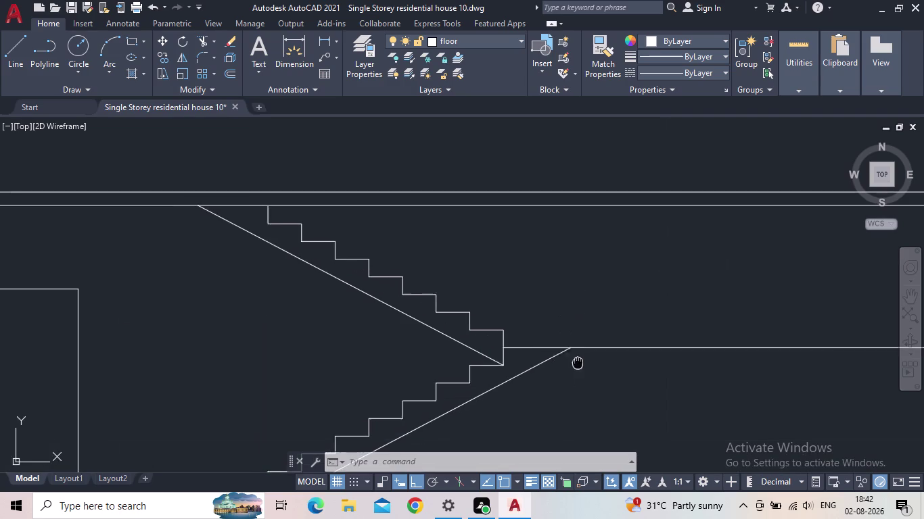
middle_drag(577, 362, 597, 368)
scroll(up, 3)
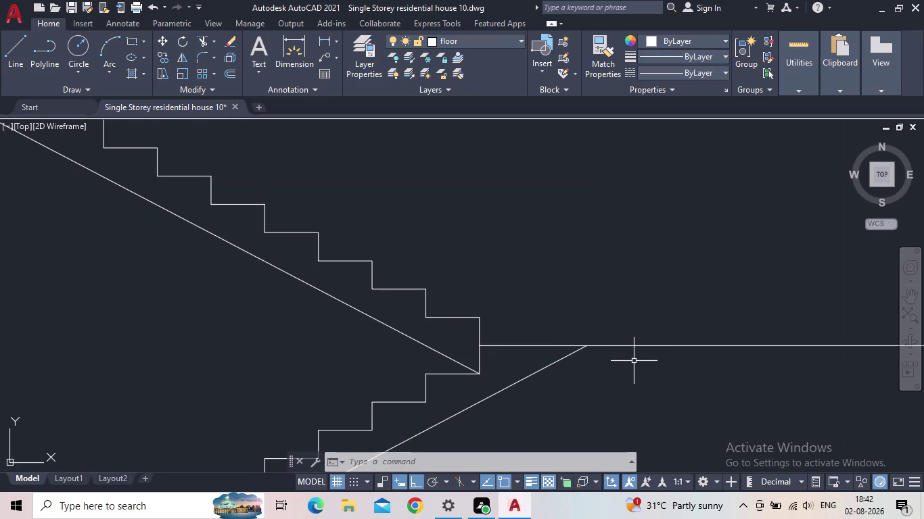
middle_drag(635, 362, 630, 352)
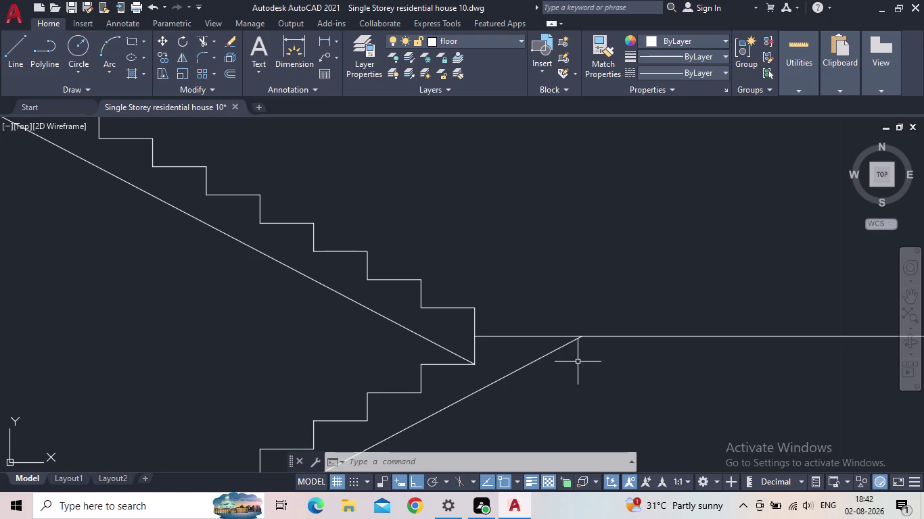
middle_drag(607, 367, 488, 337)
scroll(down, 3)
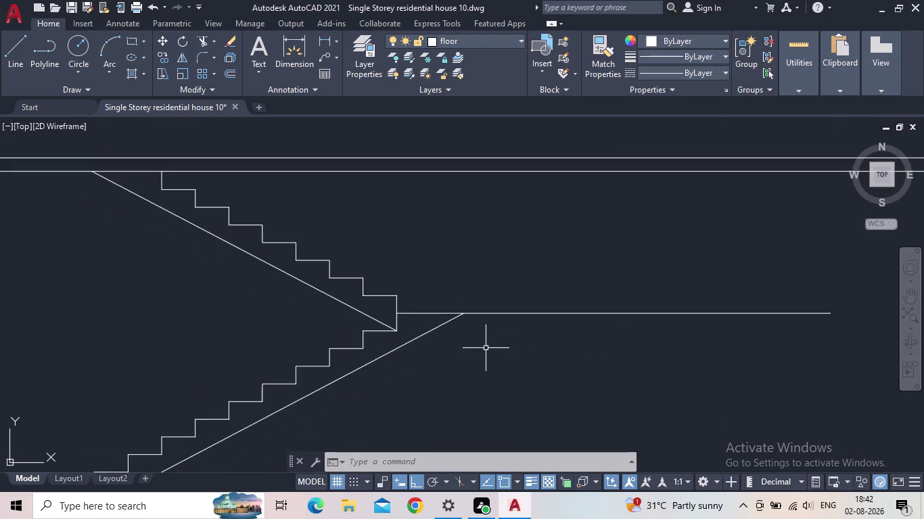
scroll(down, 3)
drag(637, 365, 635, 353)
Trim the landing line using a fence drawn just beyond the lower waist line.
click(608, 341)
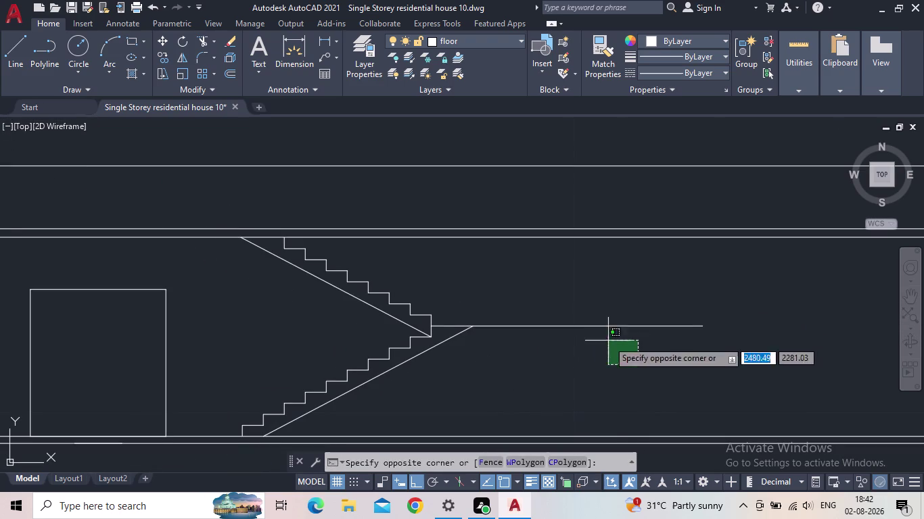
key(Escape)
key(t)
key(r)
key(space)
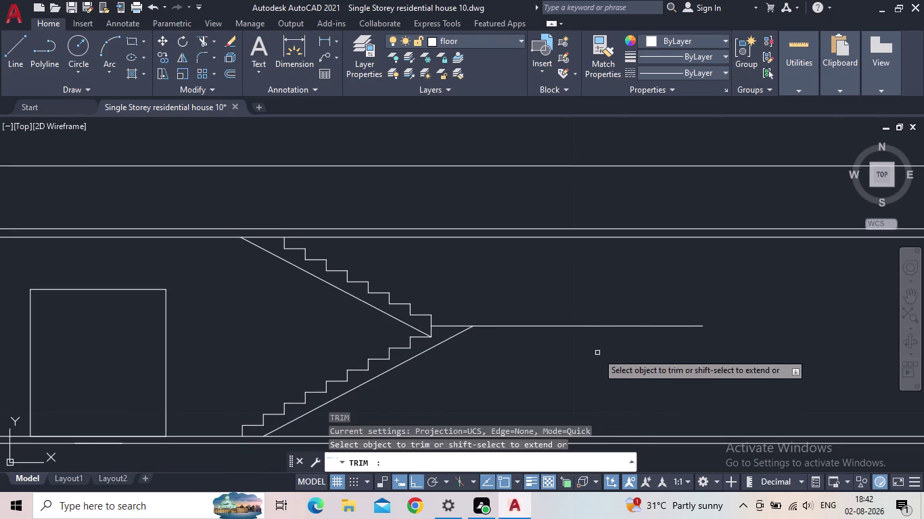
drag(595, 354, 561, 330)
click(535, 297)
End the trim and pan the view back to the landing end.
scroll(down, 3)
middle_click(562, 320)
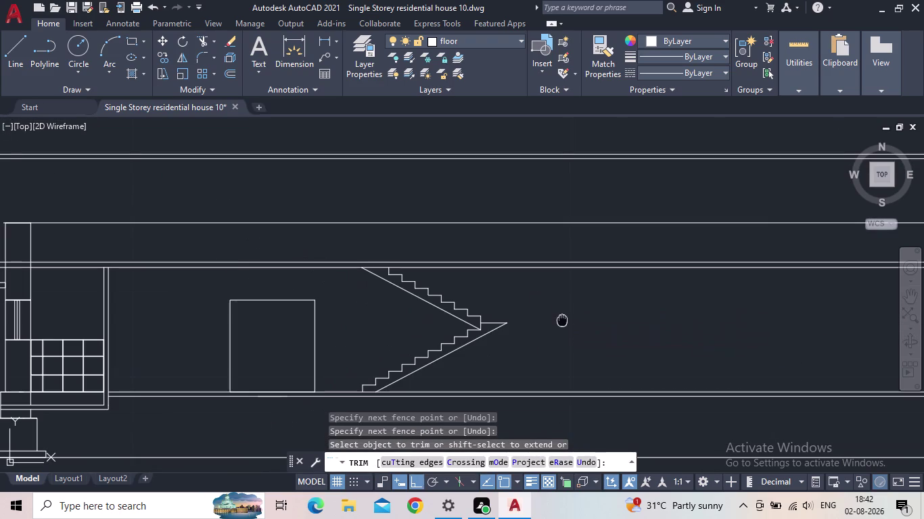
key(Escape)
scroll(up, 3)
middle_drag(543, 344, 543, 305)
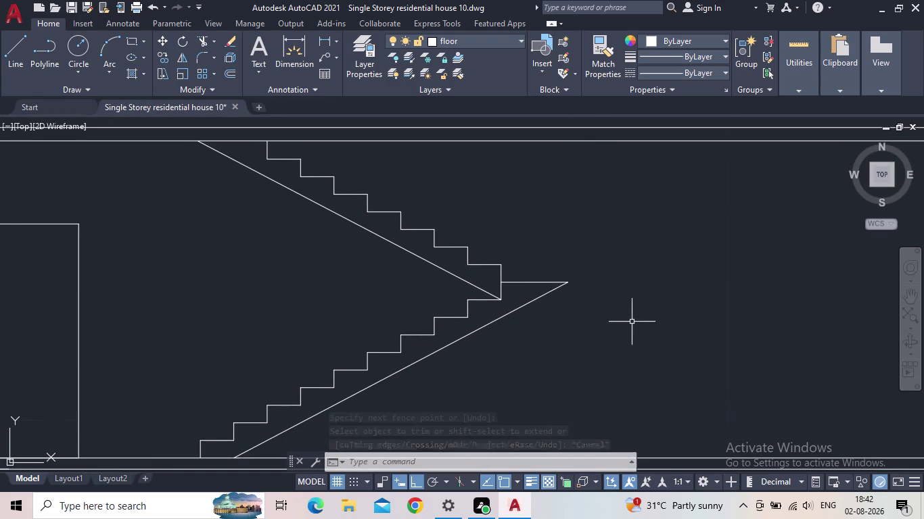
middle_drag(632, 321, 540, 302)
Start a line at the landing end and extend the landing 0.99 to the right.
key(l)
key(Return)
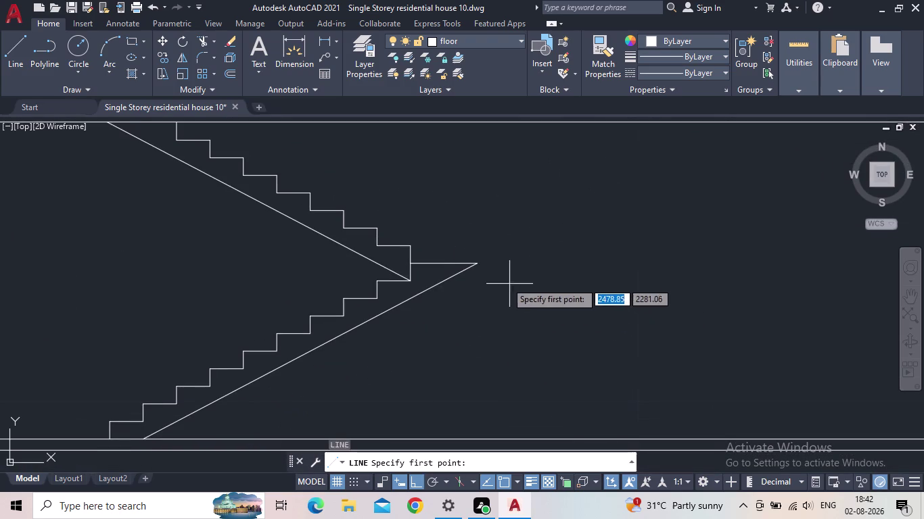
scroll(up, 3)
click(464, 255)
middle_drag(700, 250, 661, 257)
scroll(down, 3)
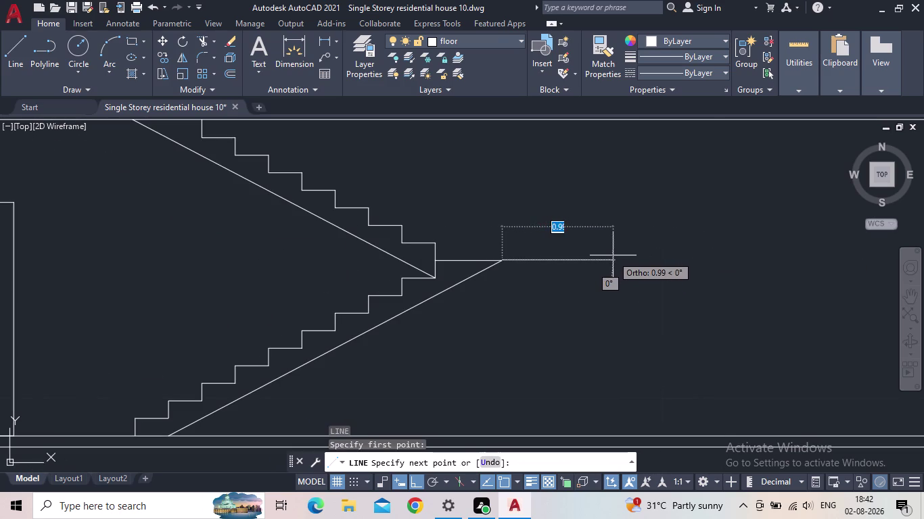
click(614, 256)
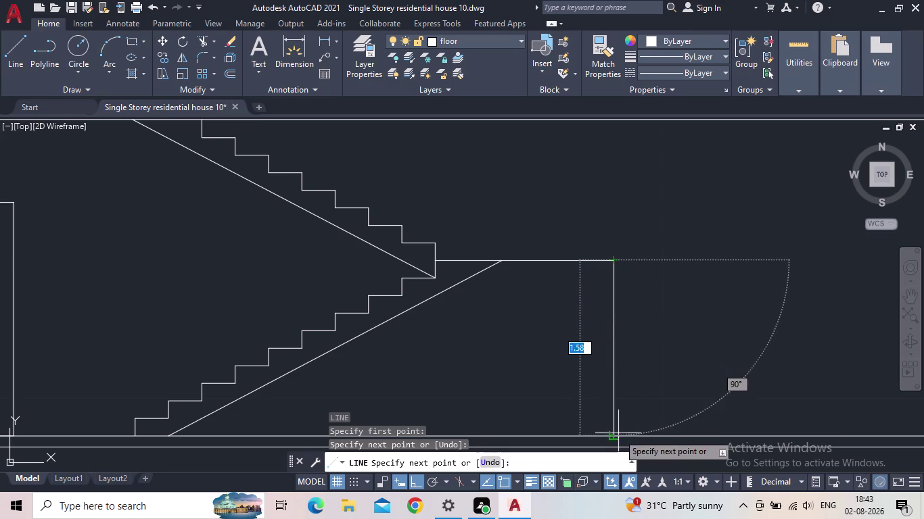
Drop the support wall line 1.58 down to the floor, then zoom out over the section.
click(619, 437)
key(Escape)
scroll(down, 3)
scroll(down, 3)
middle_drag(636, 382, 630, 382)
scroll(down, 3)
middle_drag(608, 370, 468, 301)
scroll(down, 3)
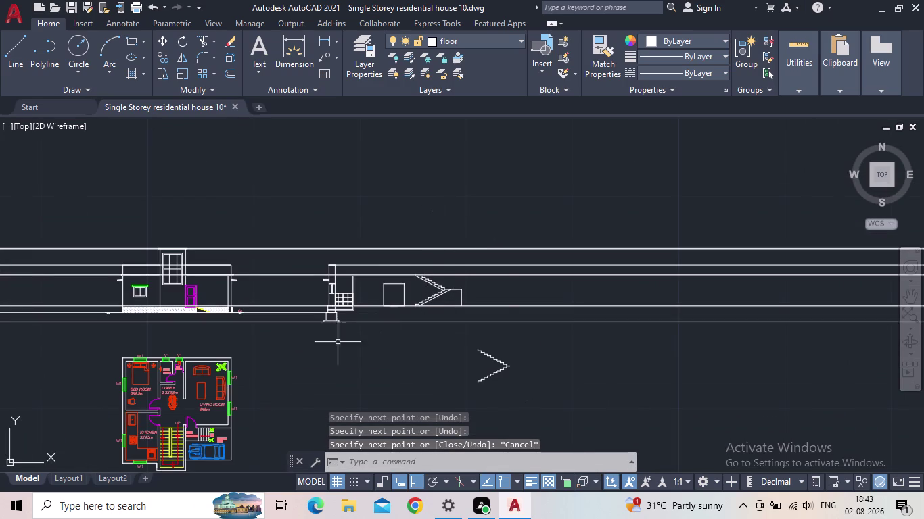
scroll(up, 3)
scroll(up, 3)
middle_drag(428, 285, 435, 315)
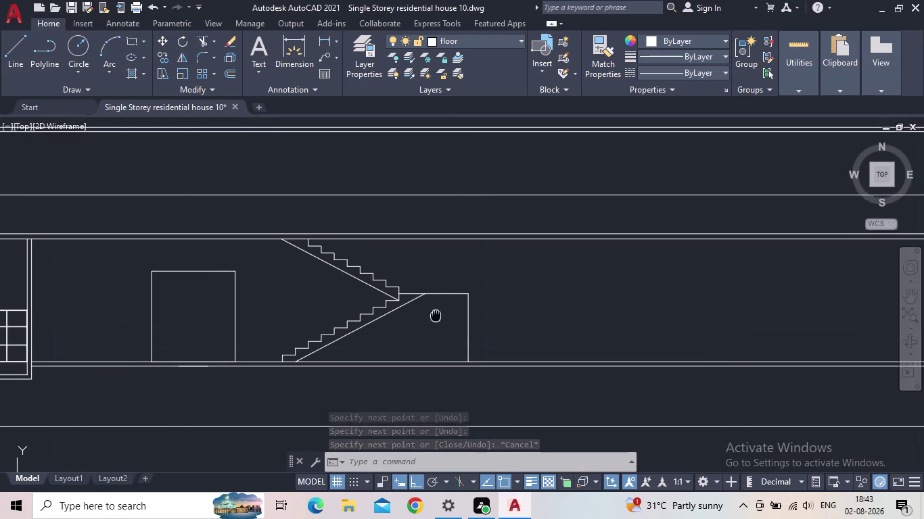
middle_drag(436, 315, 436, 320)
middle_drag(447, 313, 563, 305)
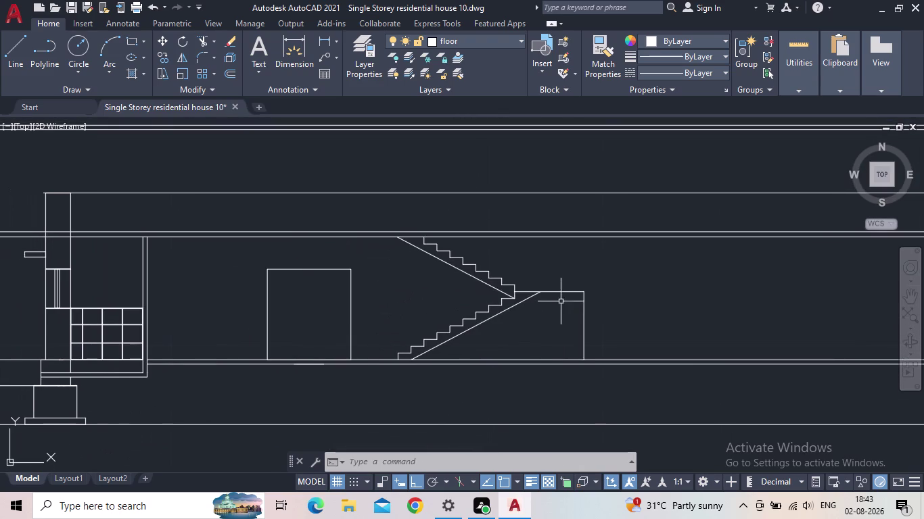
middle_drag(398, 288, 482, 288)
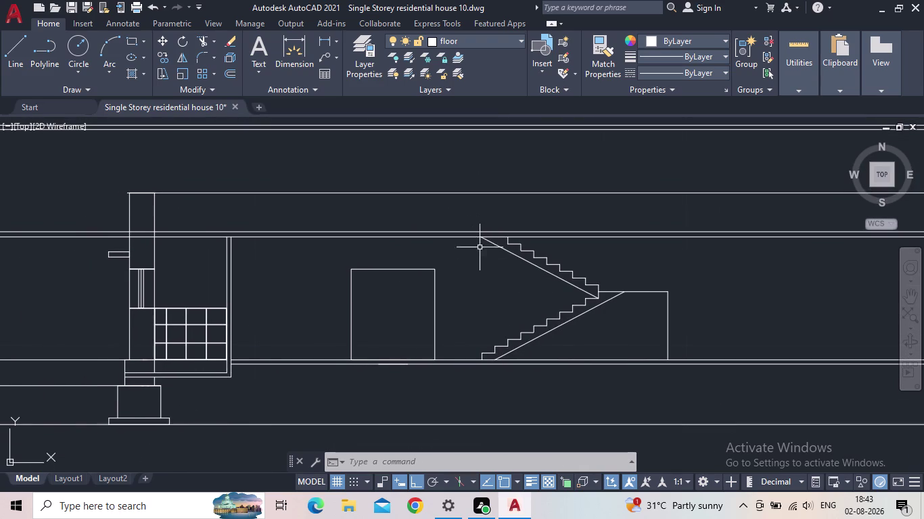
scroll(up, 3)
middle_drag(473, 279, 582, 278)
scroll(down, 3)
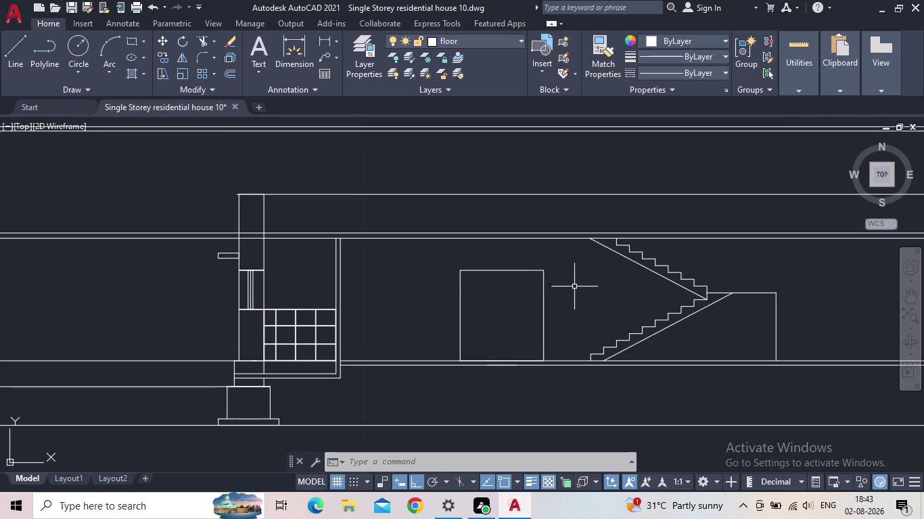
middle_drag(557, 283, 533, 327)
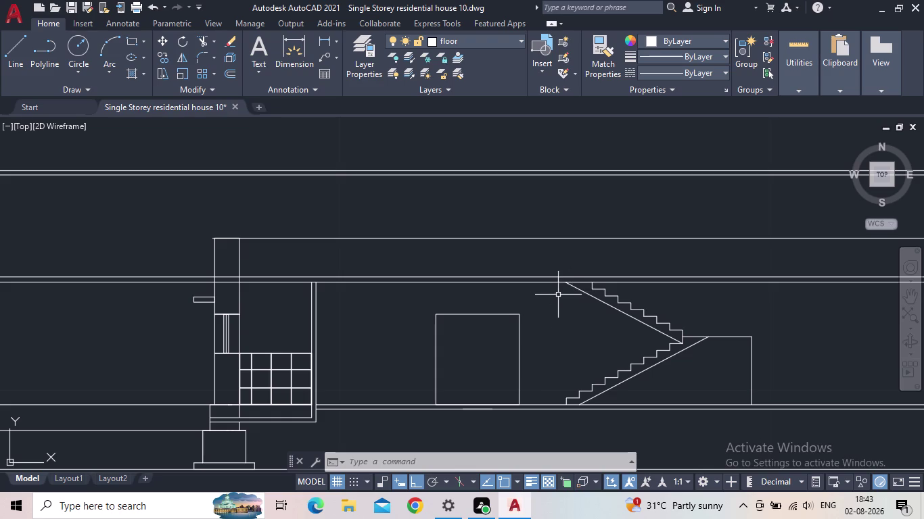
middle_drag(554, 299, 509, 311)
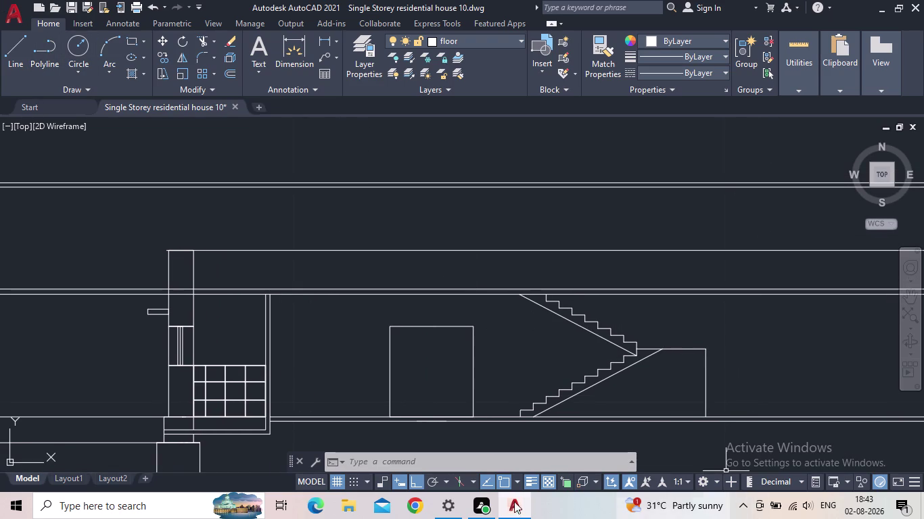